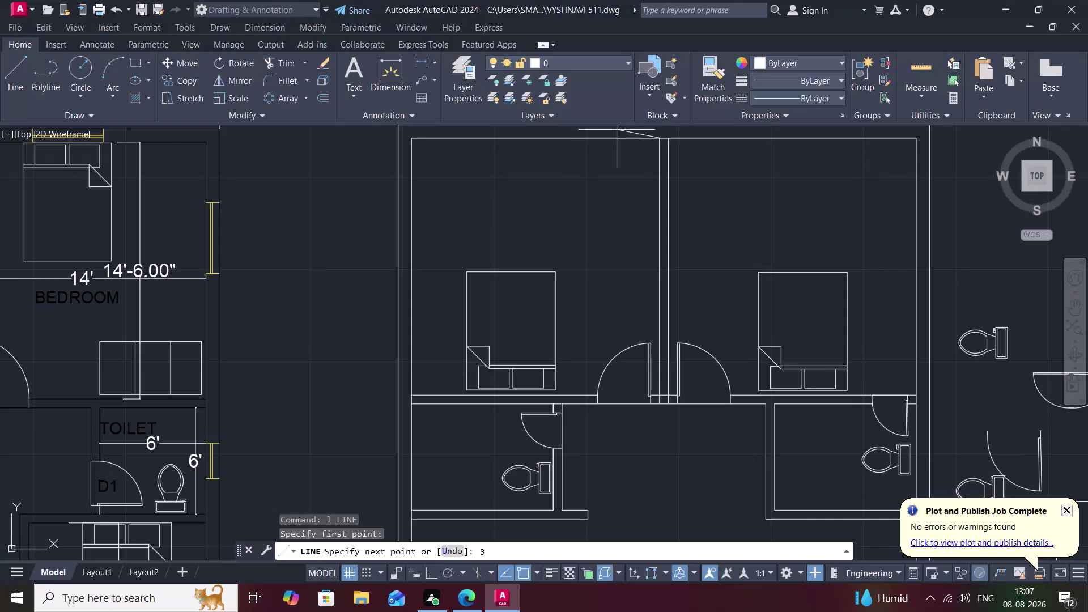
Finish the trial line with a 4-foot second segment.
key(space)
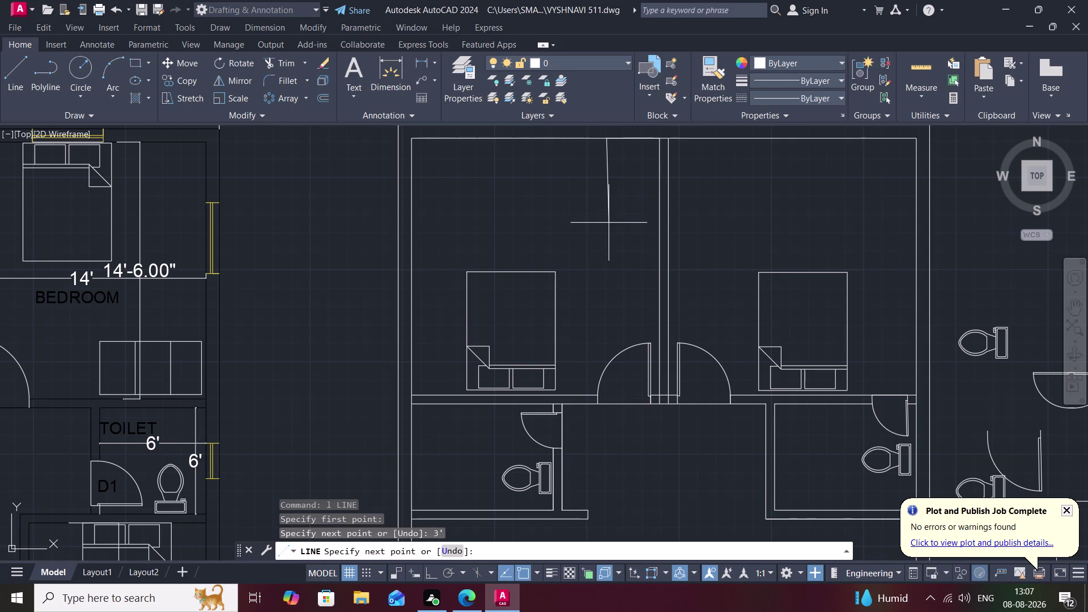
key(4)
text(')
key(space)
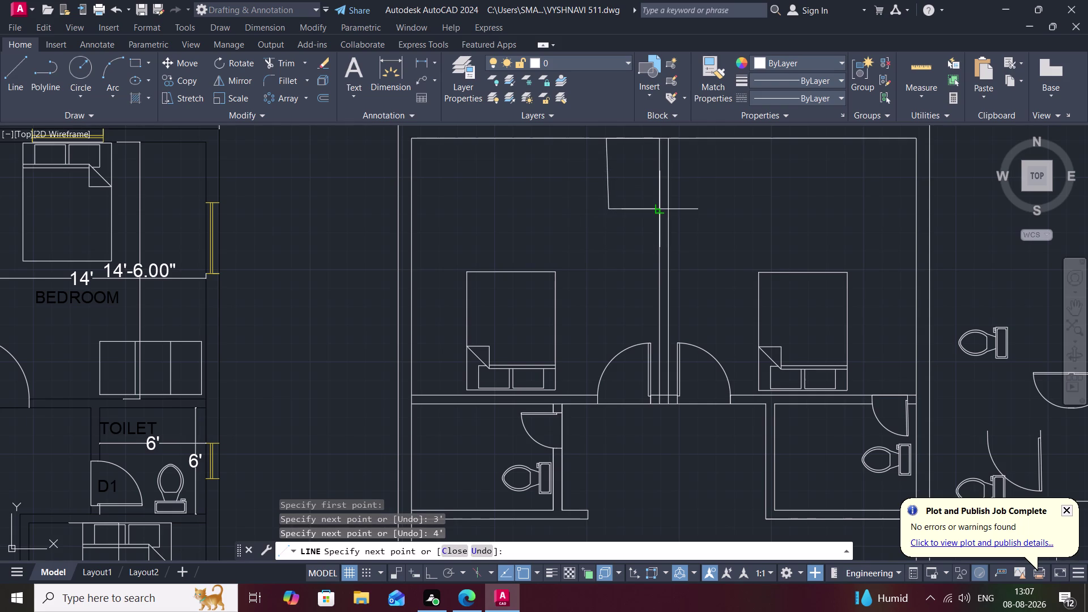
key(Escape)
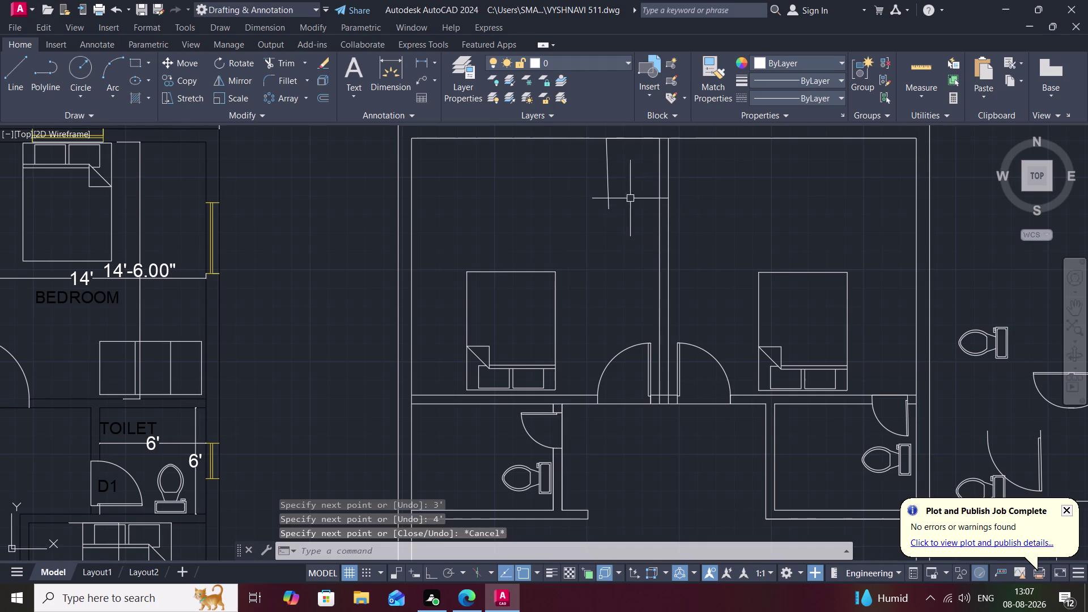
Erase the two trial lines below the top wall.
click(609, 175)
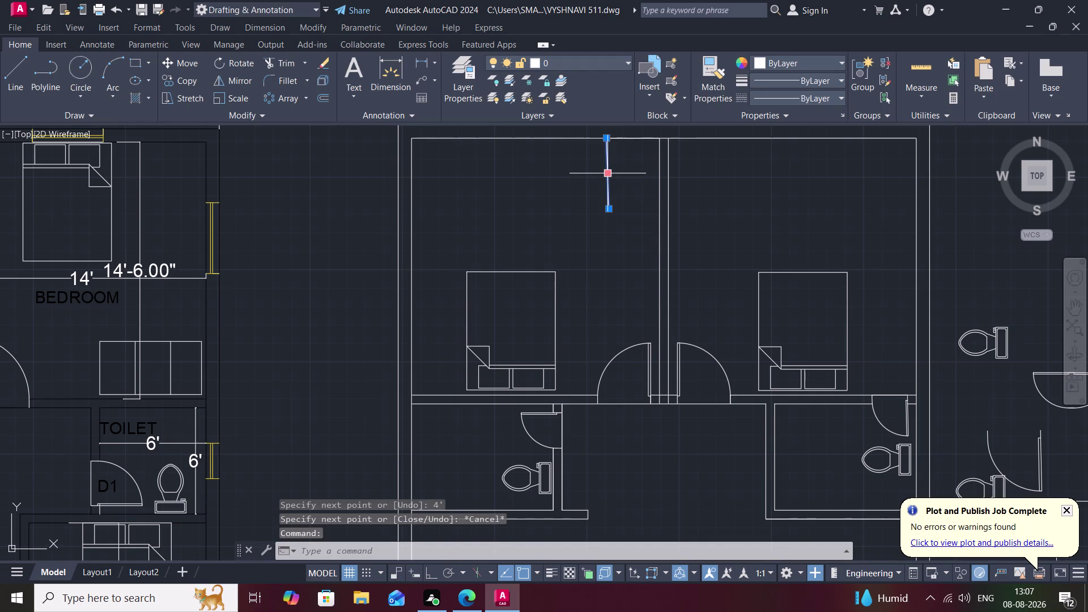
key(Delete)
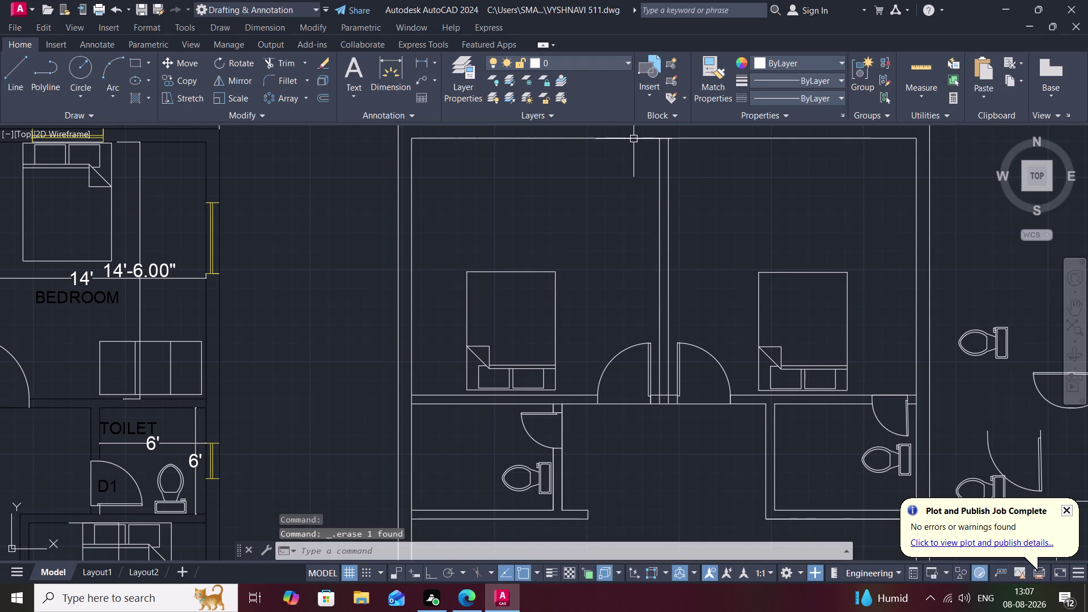
click(636, 138)
key(Delete)
key(0)
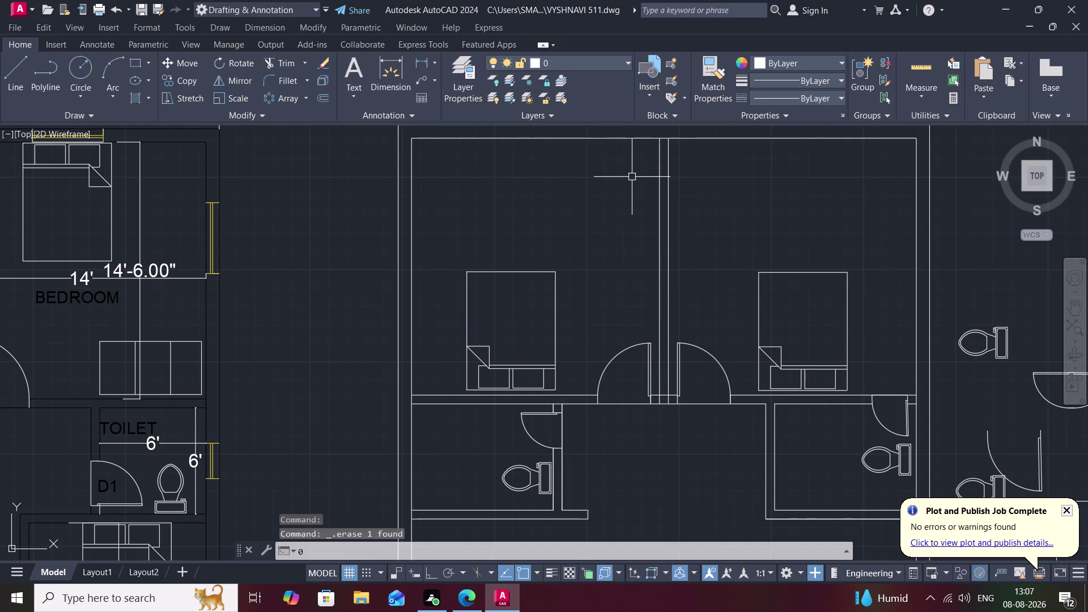
key(Escape)
Offset the central wall 3' to both its left and right sides.
text(o)
key(space)
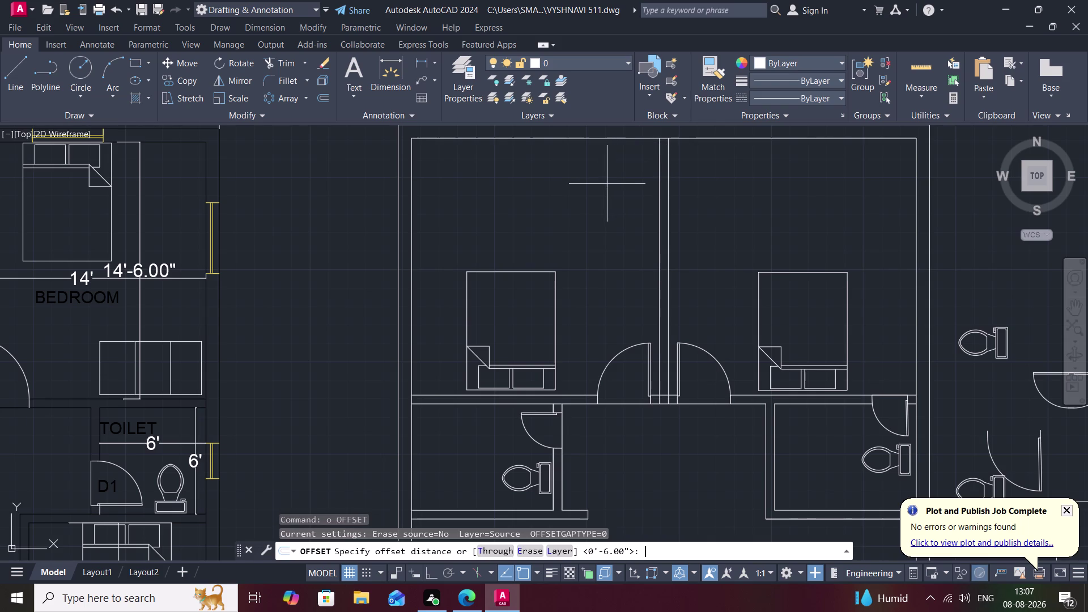
text(3')
key(space)
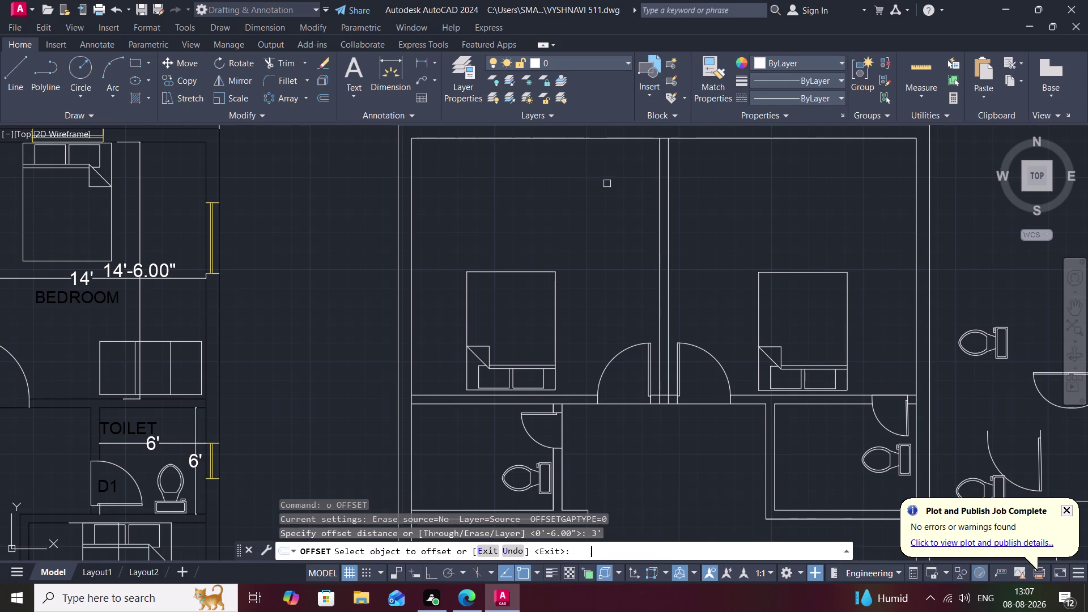
click(657, 153)
click(632, 153)
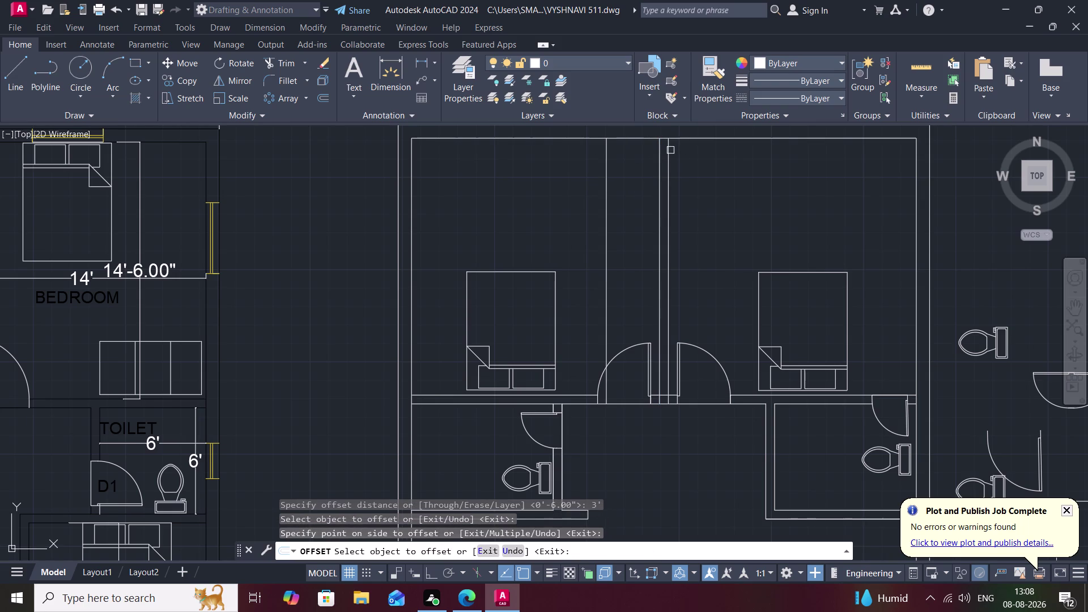
click(670, 150)
click(687, 158)
key(Escape)
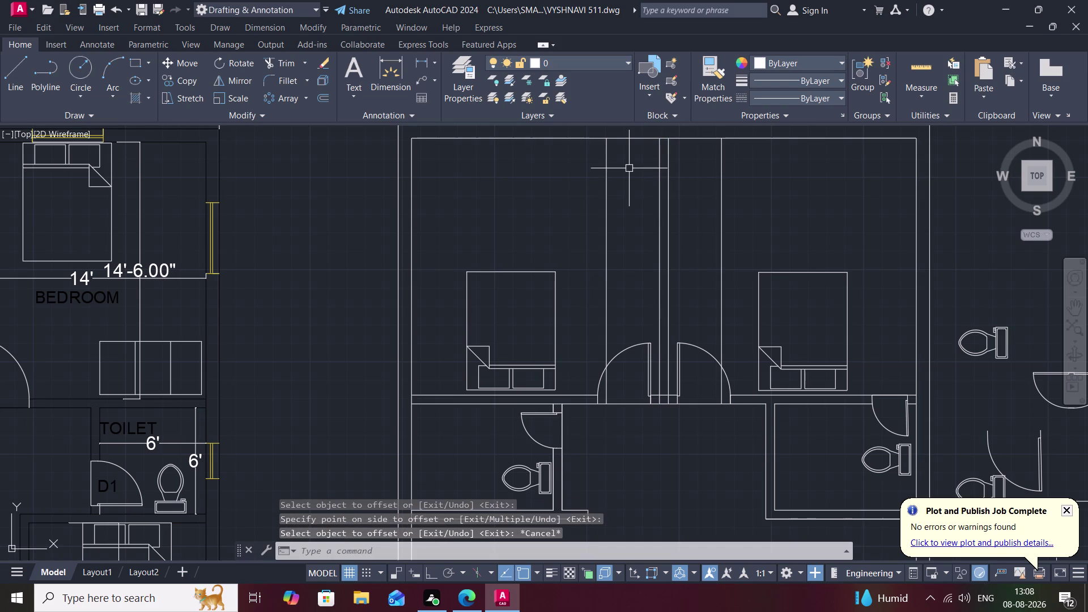
Offset the top wall 3' downward, then delete that full-width line.
key(space)
key(space)
click(638, 139)
click(639, 158)
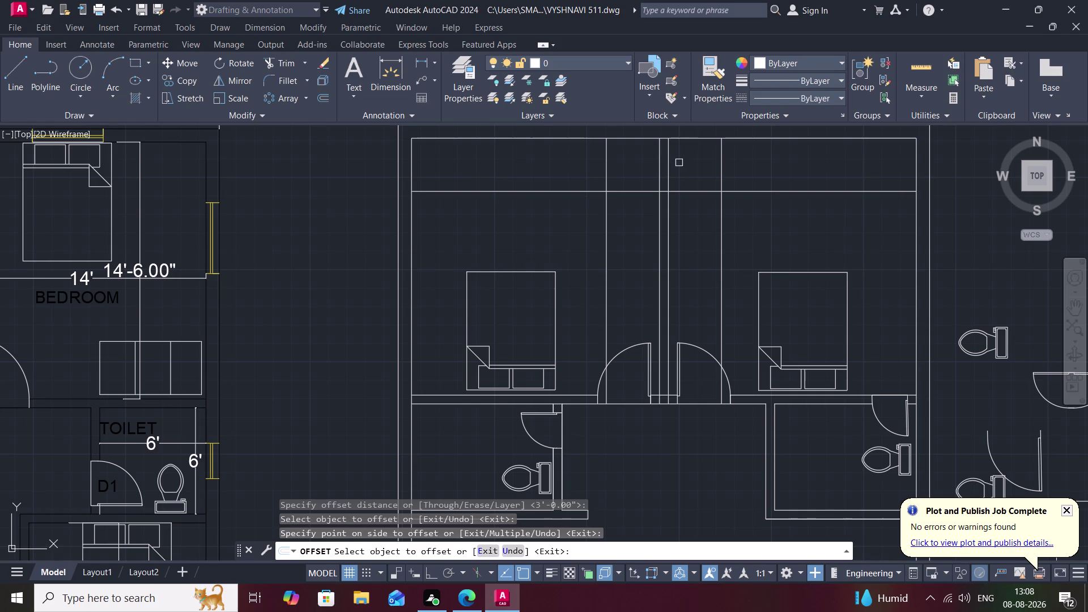
key(Escape)
click(637, 192)
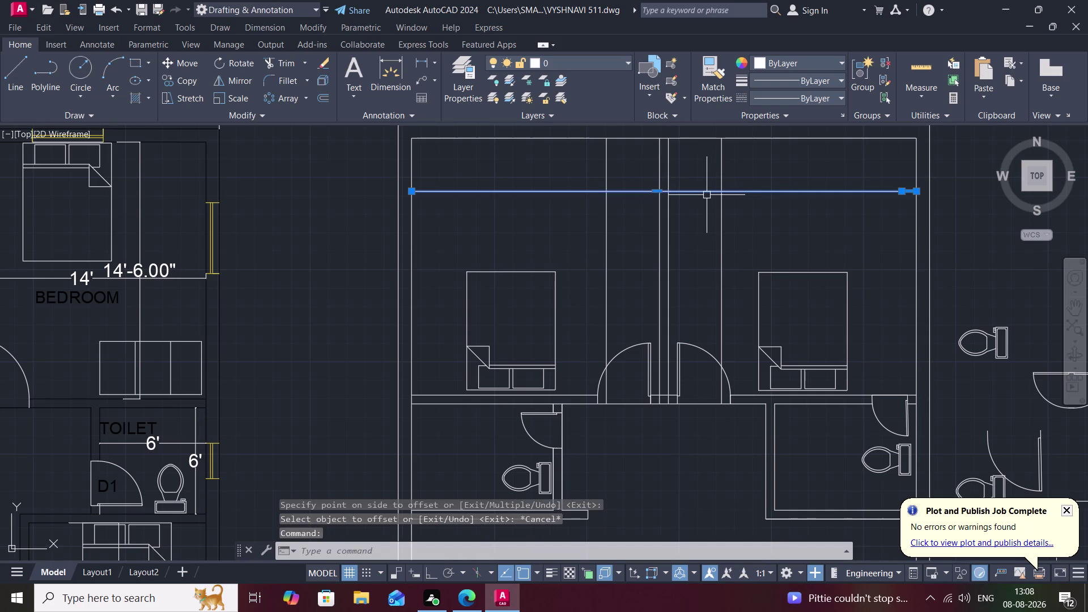
key(Delete)
Draw a cross line joining the left and right staircase offset lines.
key(t)
text(re)
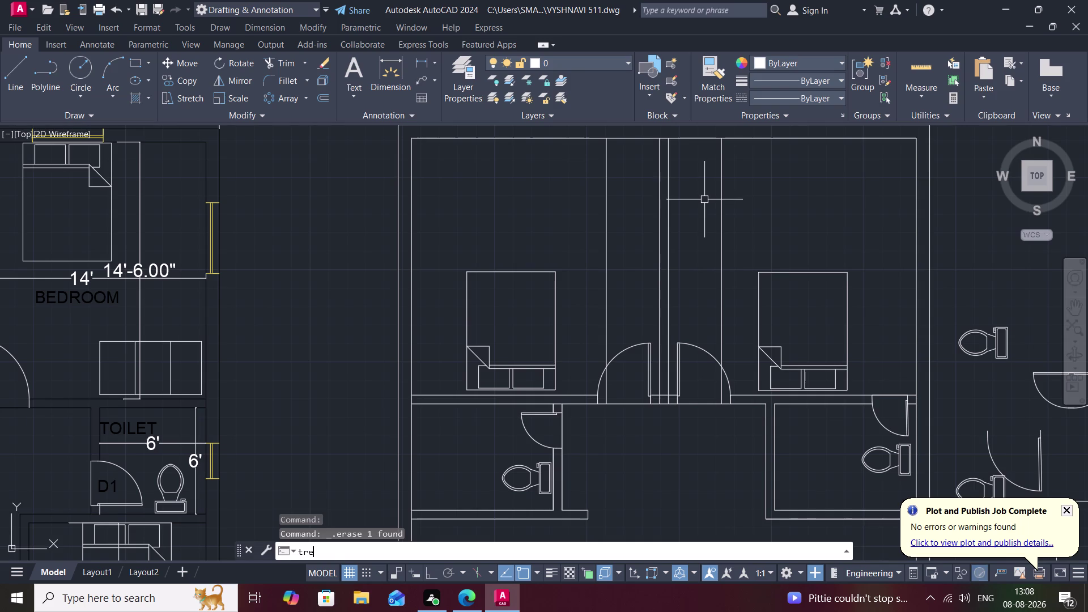
key(space)
key(Escape)
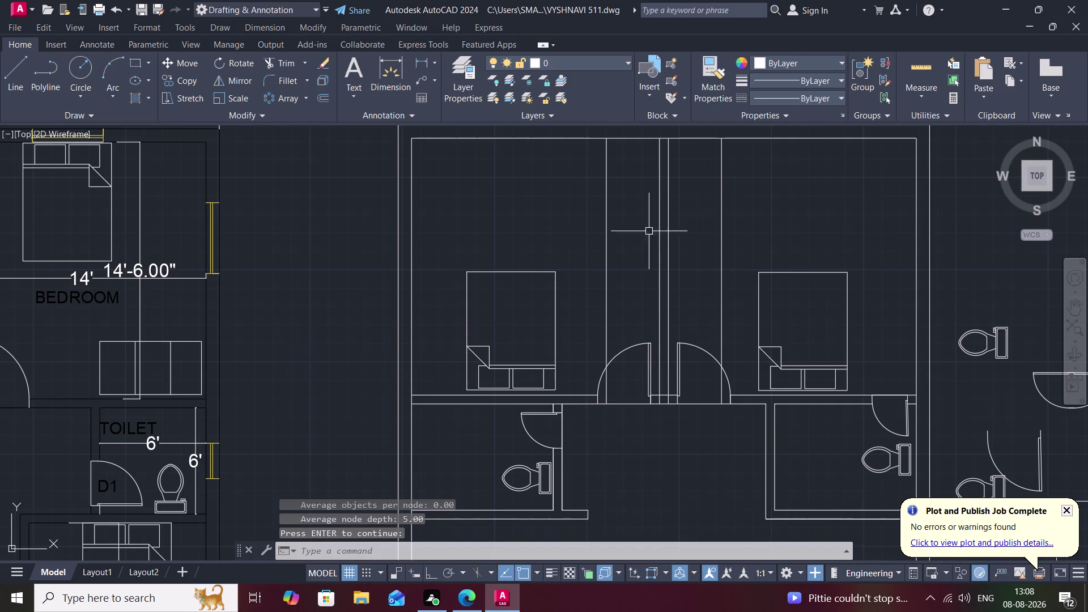
key(l)
key(space)
click(607, 217)
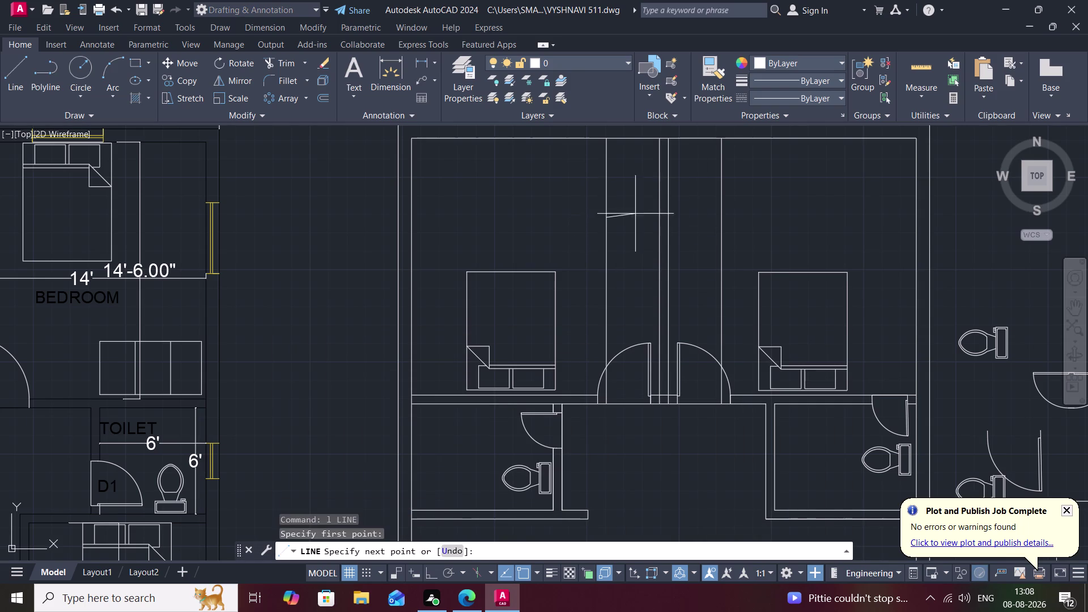
click(723, 219)
key(Escape)
text(t)
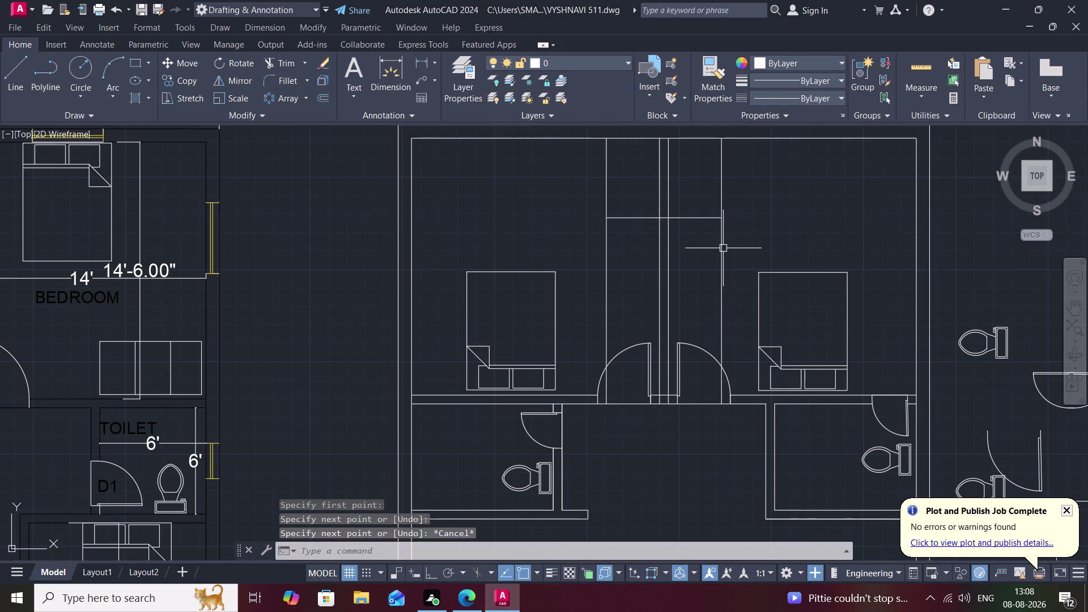
Trim the offset line ends below the staircase.
text(r)
key(space)
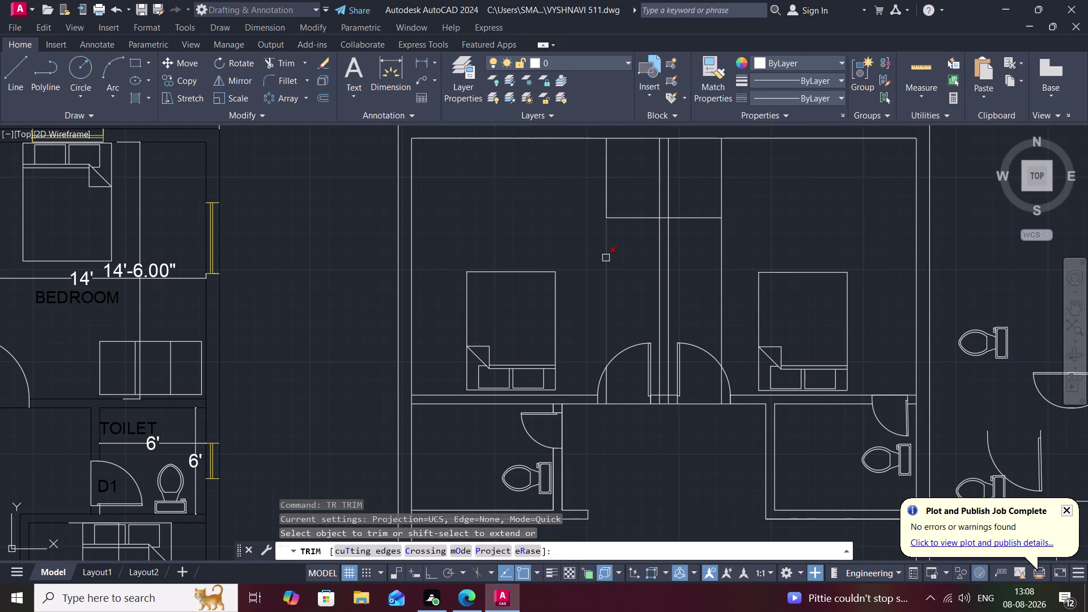
click(606, 258)
click(722, 259)
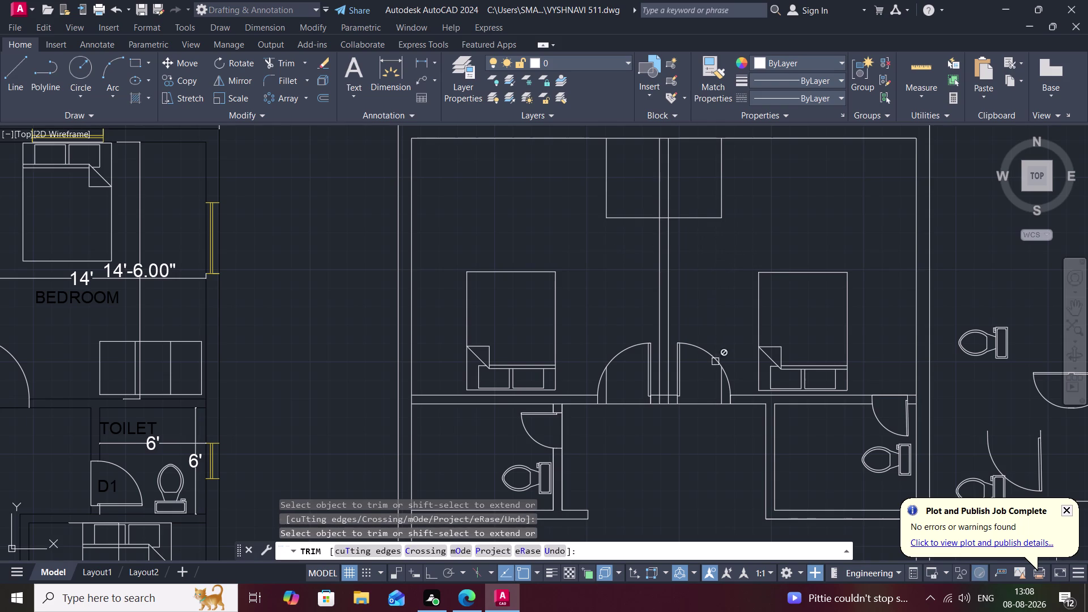
click(719, 383)
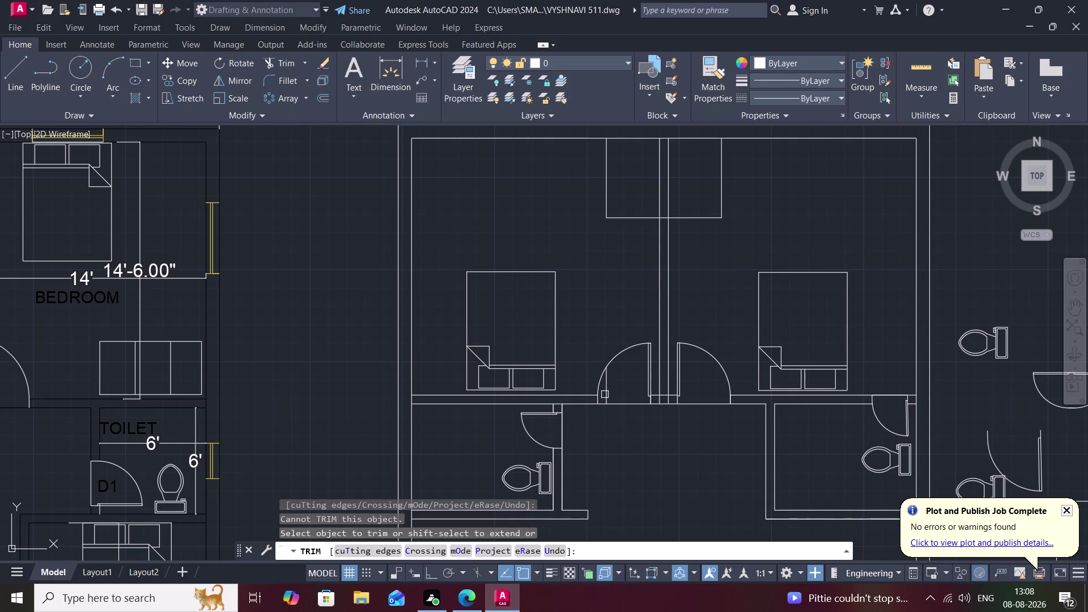
click(605, 395)
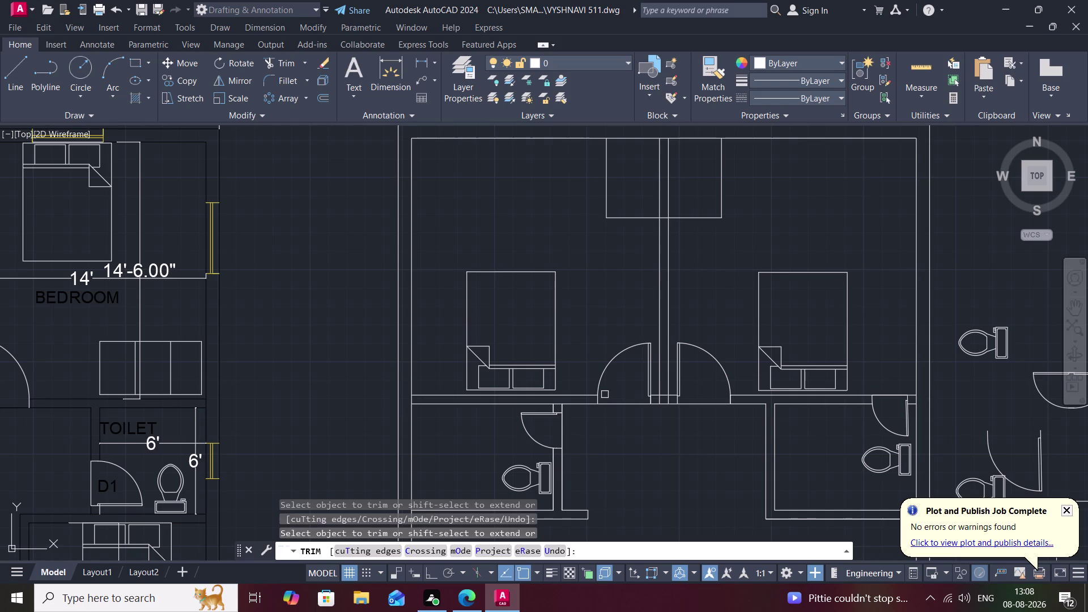
key(Escape)
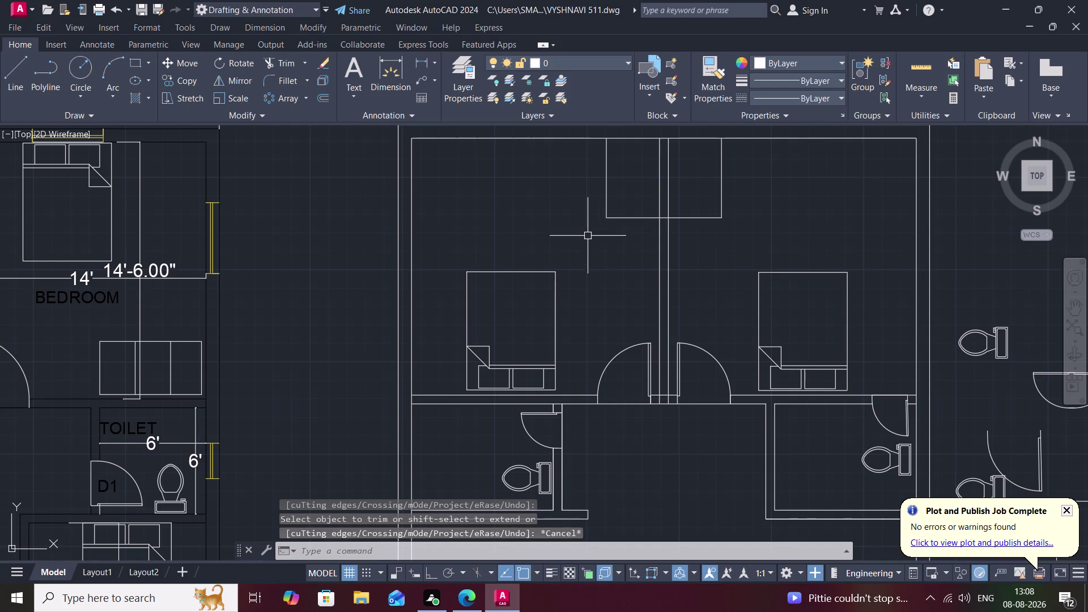
Begin a dimension from the staircase's top-left corner, then abandon it.
click(425, 57)
click(607, 140)
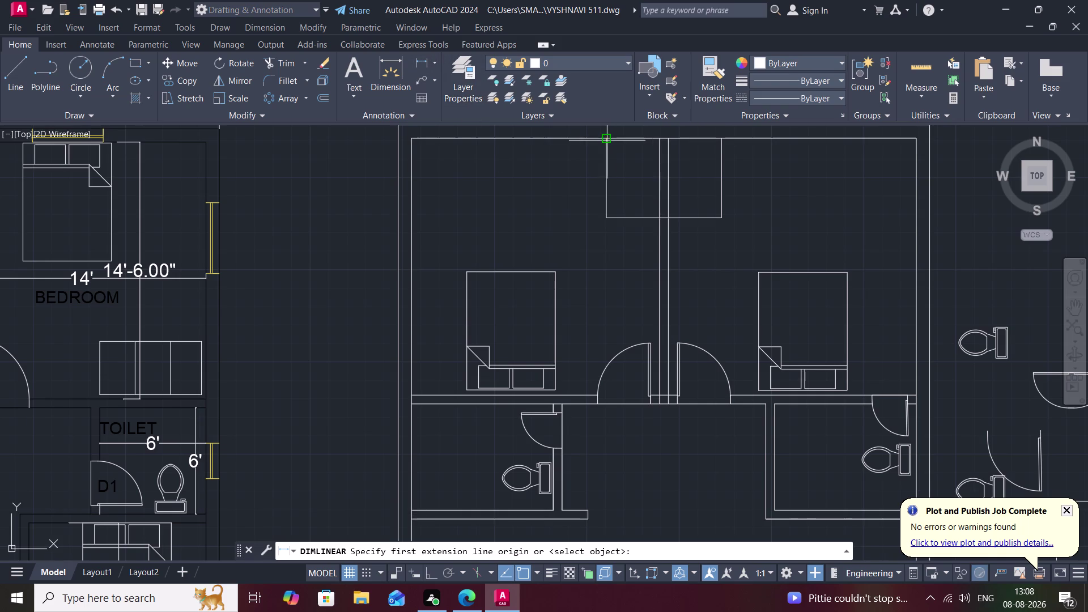
click(606, 214)
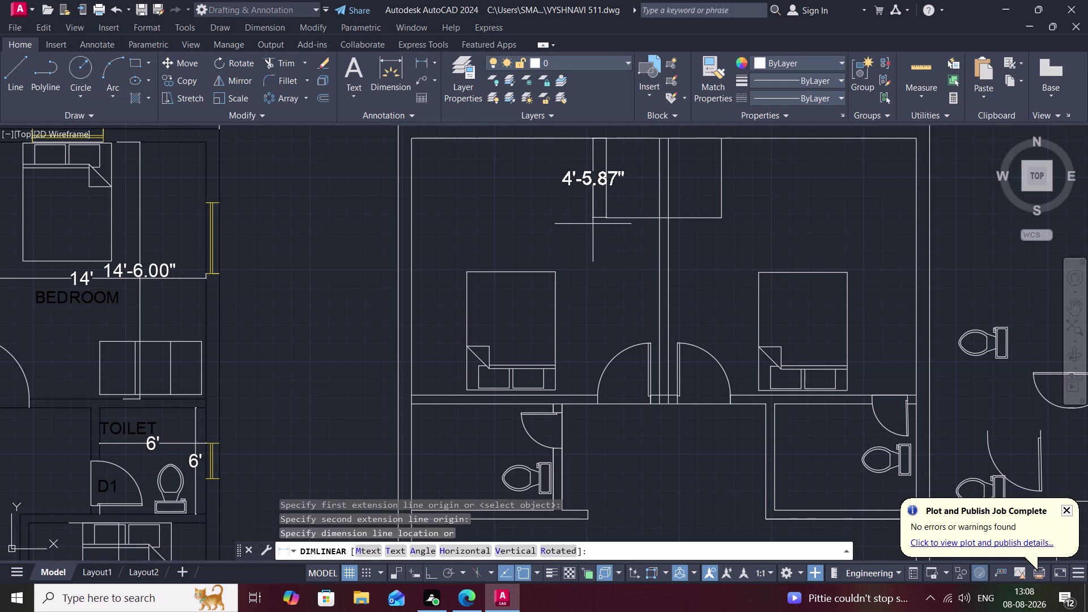
key(Escape)
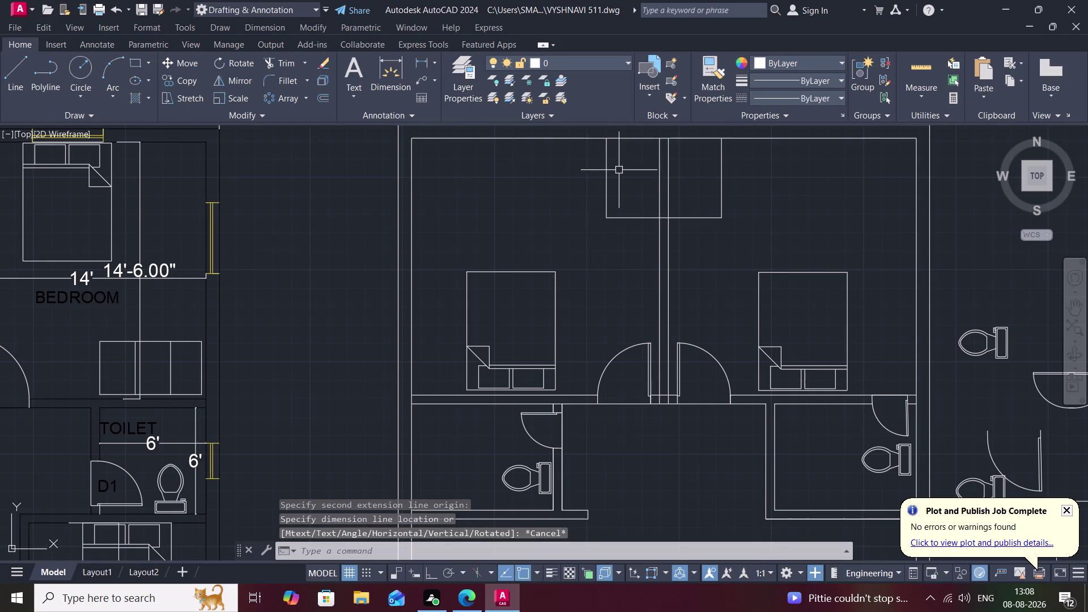
Draw two horizontal tread lines across the staircase outline.
text(l)
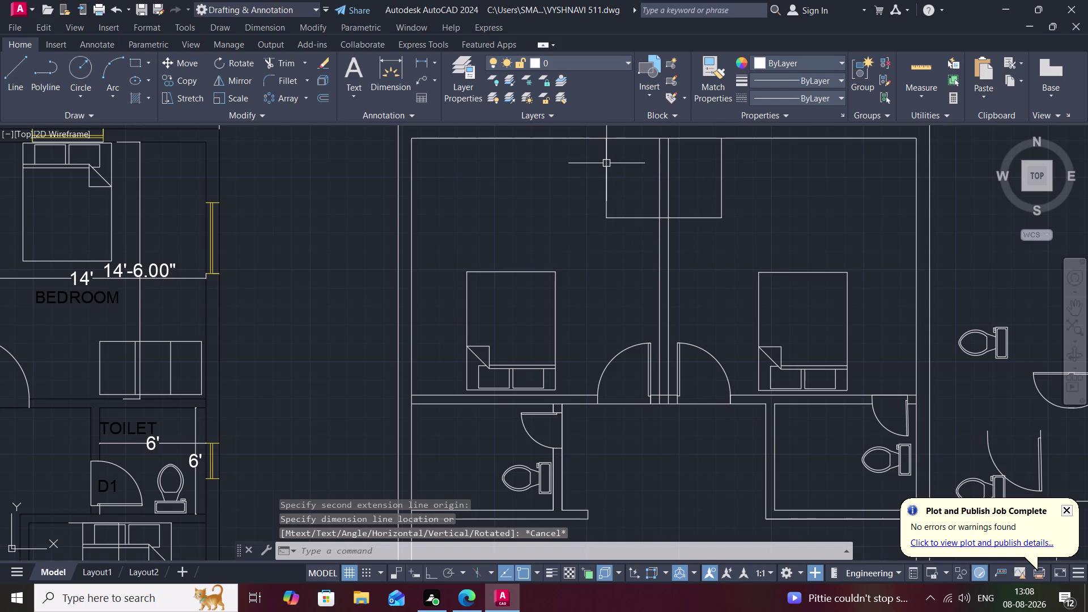
key(space)
click(605, 167)
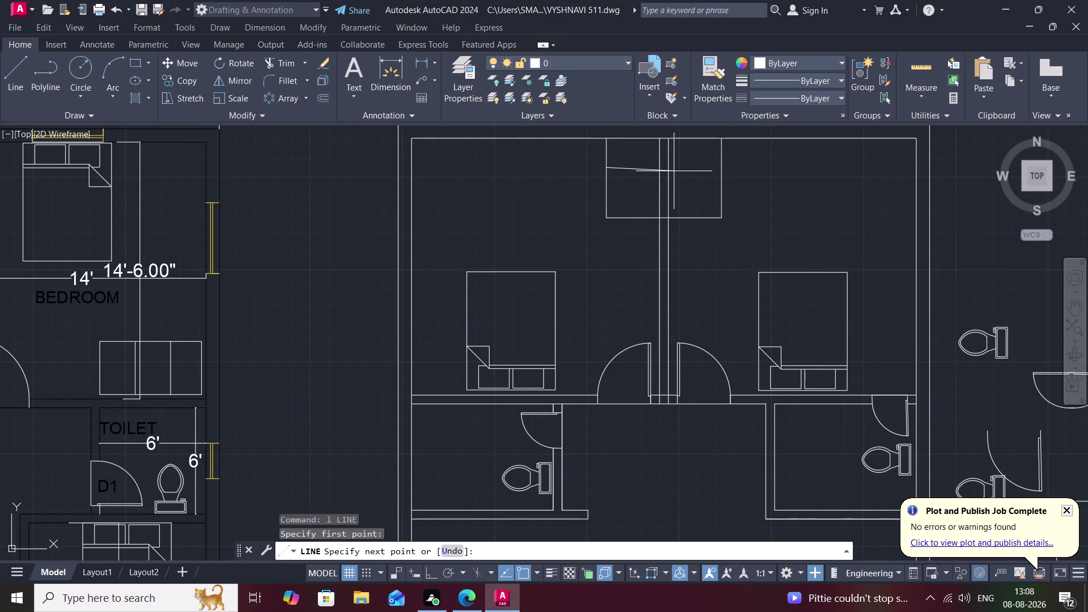
click(720, 166)
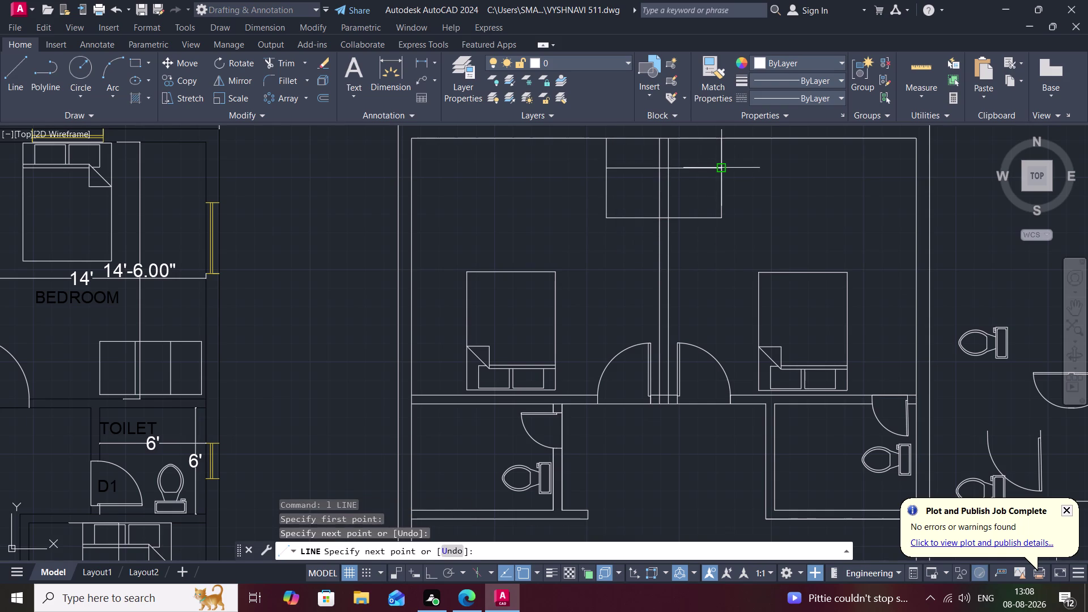
key(space)
key(space)
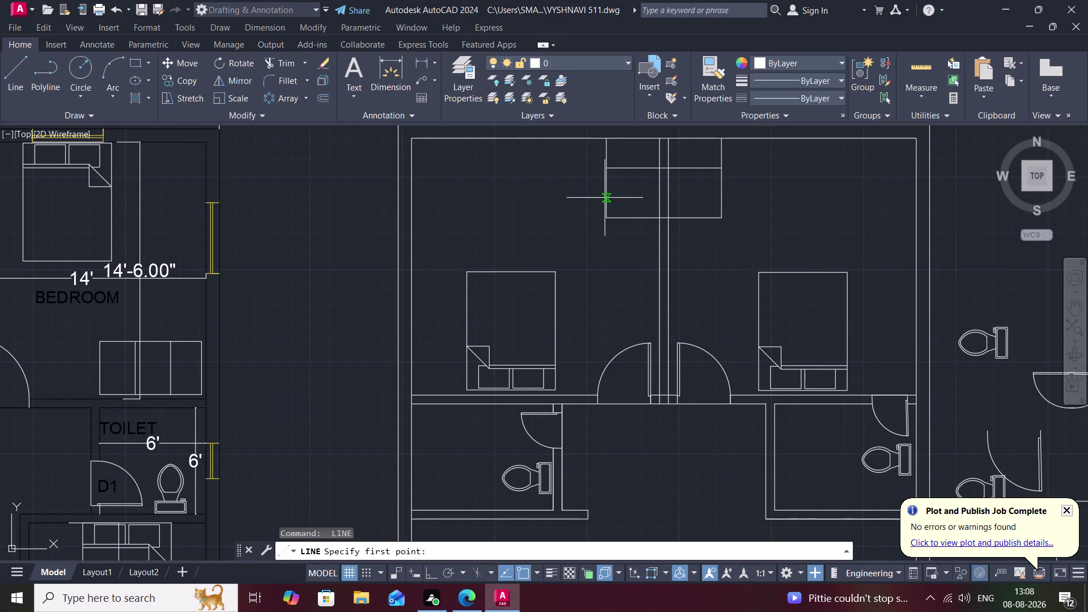
click(606, 196)
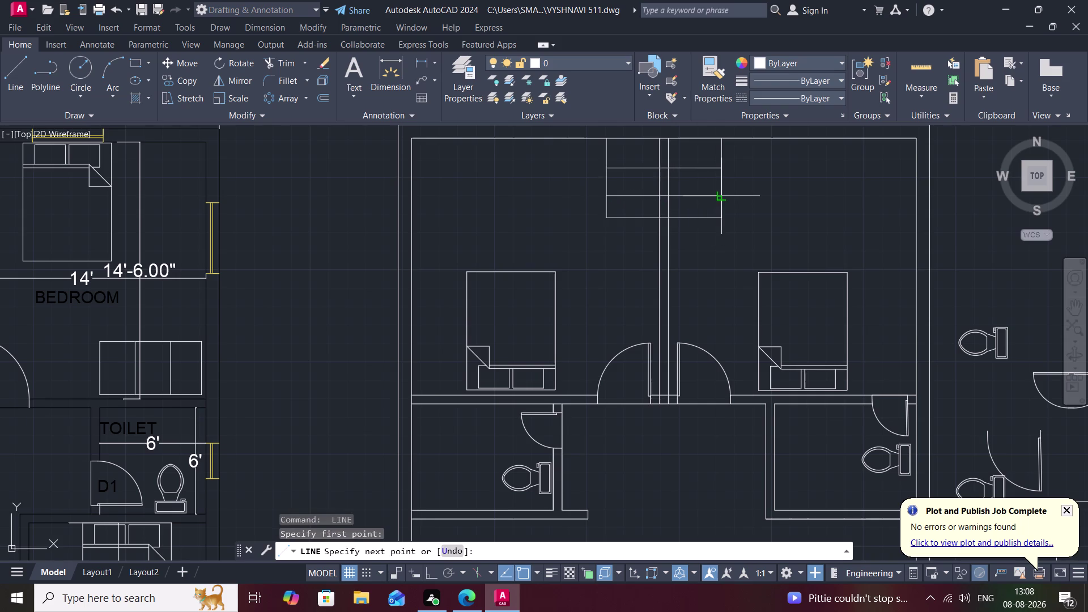
click(722, 197)
key(space)
text(t)
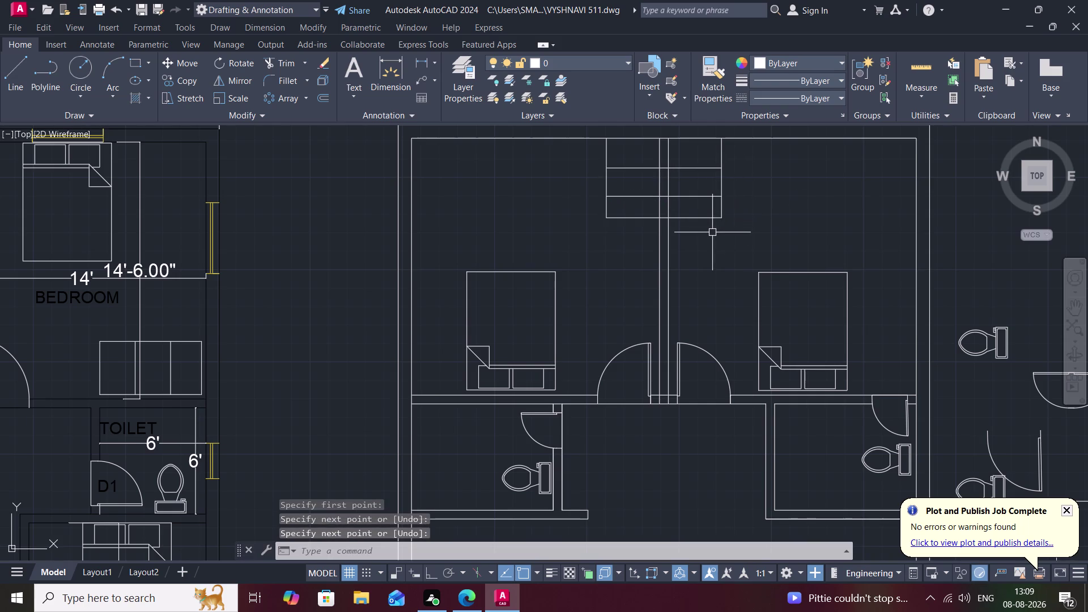
text(r)
key(space)
Fence-trim the partition lines between the wardrobes, clearing the staircase's central gap.
scroll(up, 3)
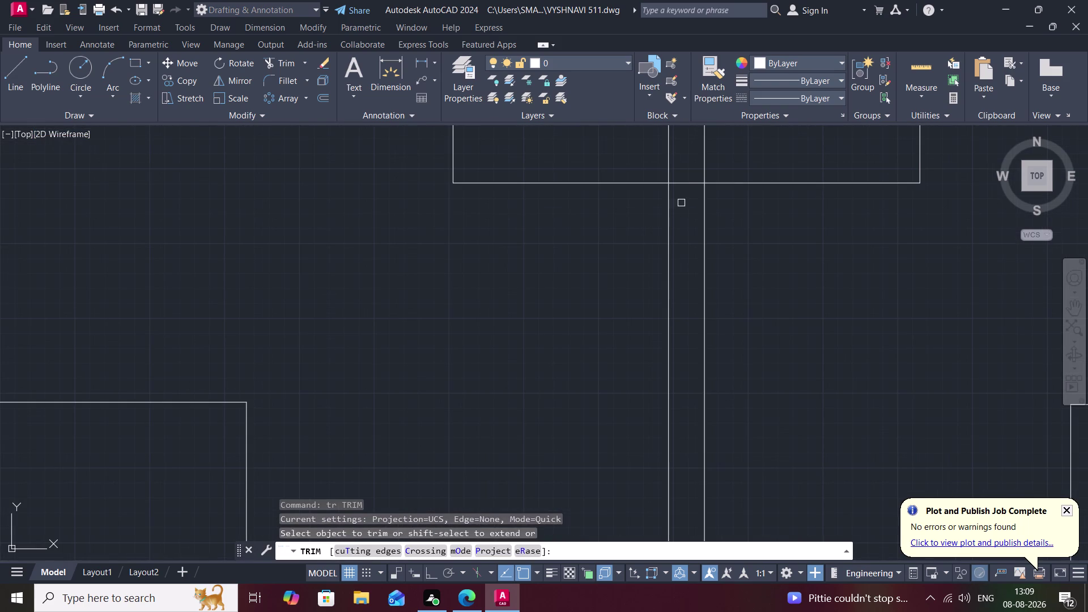
click(687, 184)
scroll(down, 3)
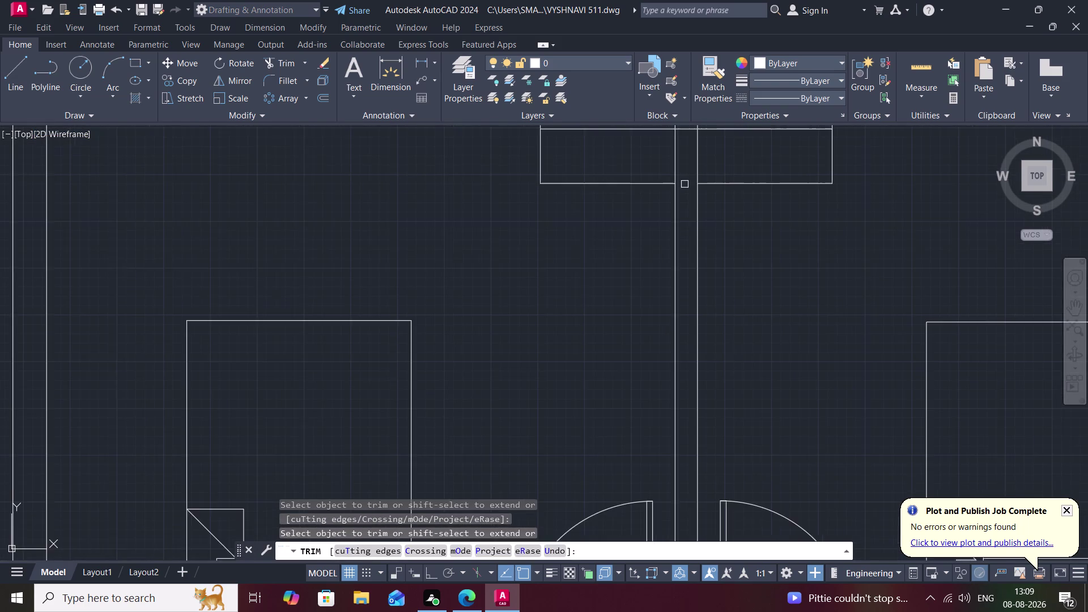
middle_drag(686, 185, 670, 269)
drag(670, 260, 673, 220)
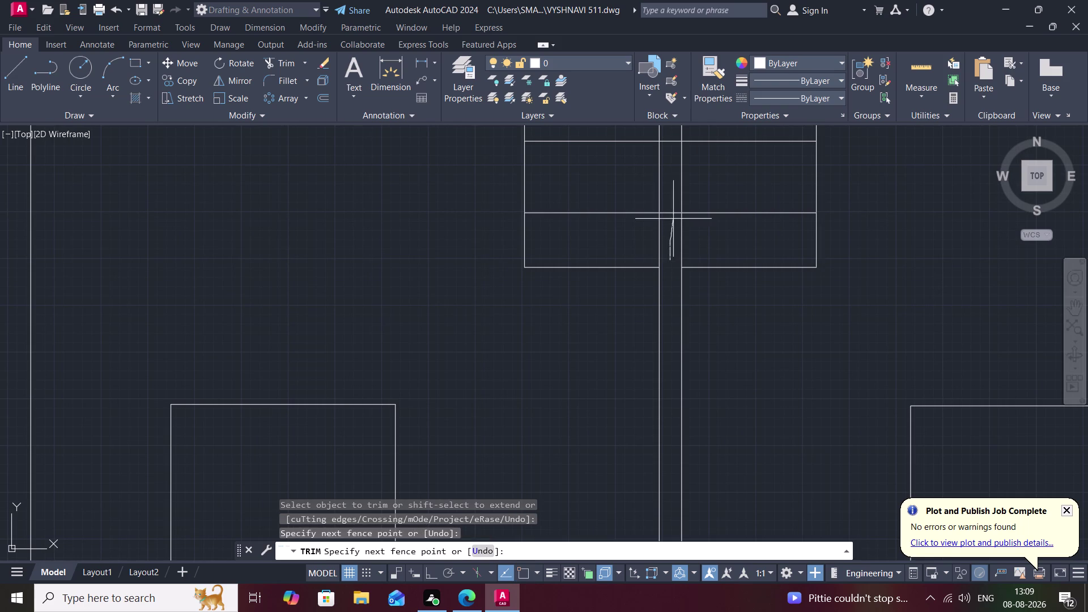
drag(672, 220, 677, 136)
scroll(down, 3)
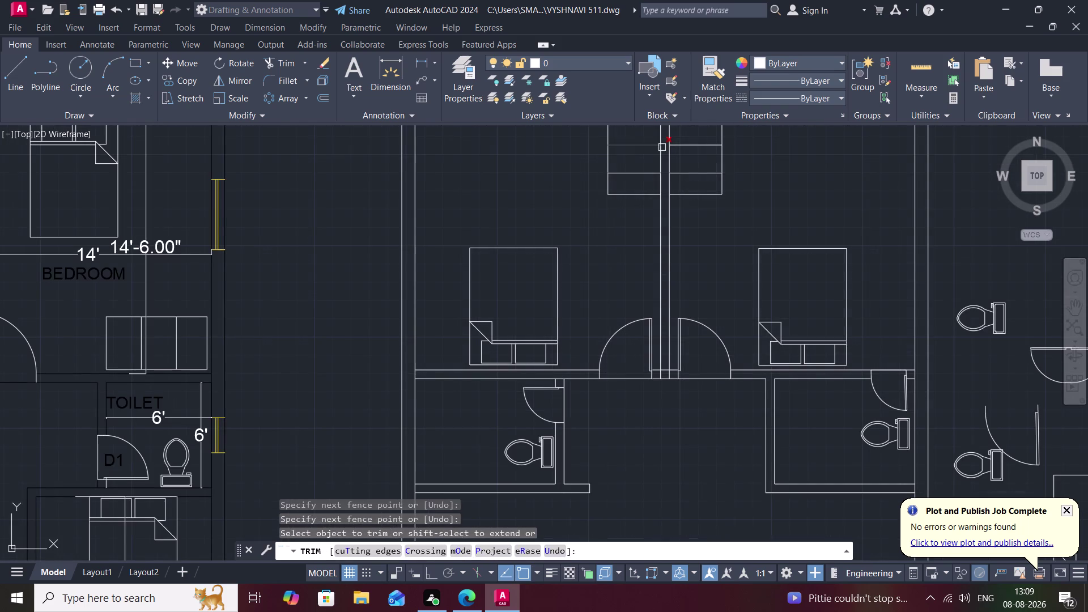
middle_drag(640, 159, 629, 222)
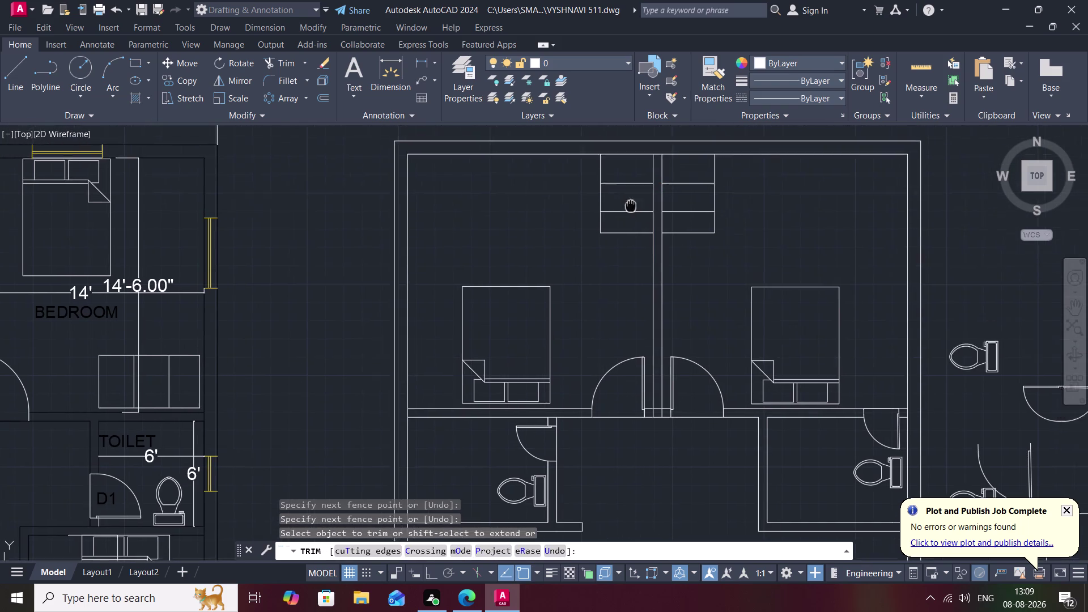
middle_drag(628, 222, 619, 273)
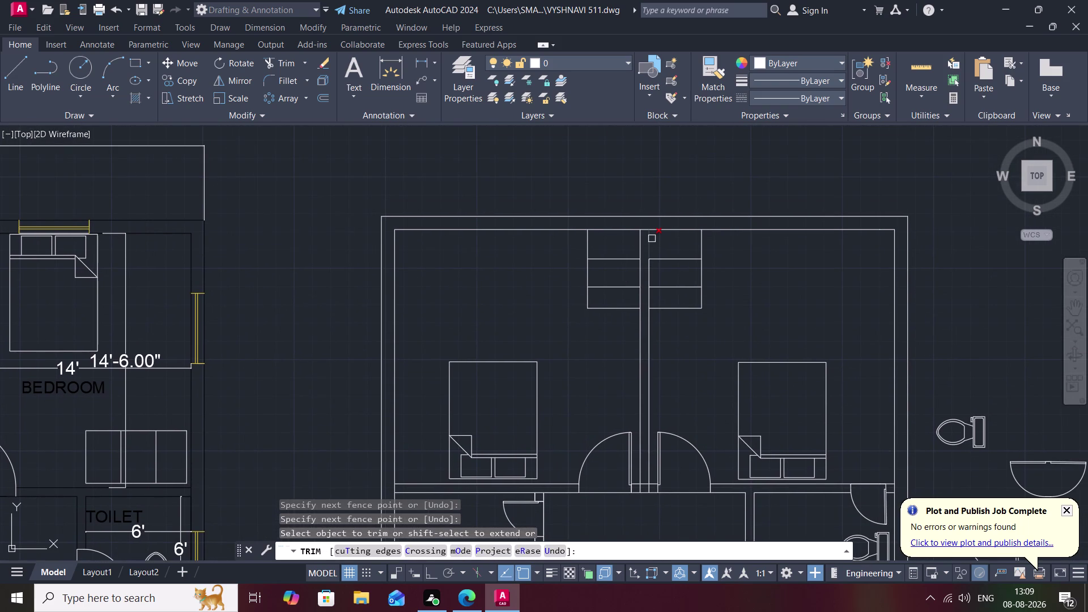
scroll(up, 3)
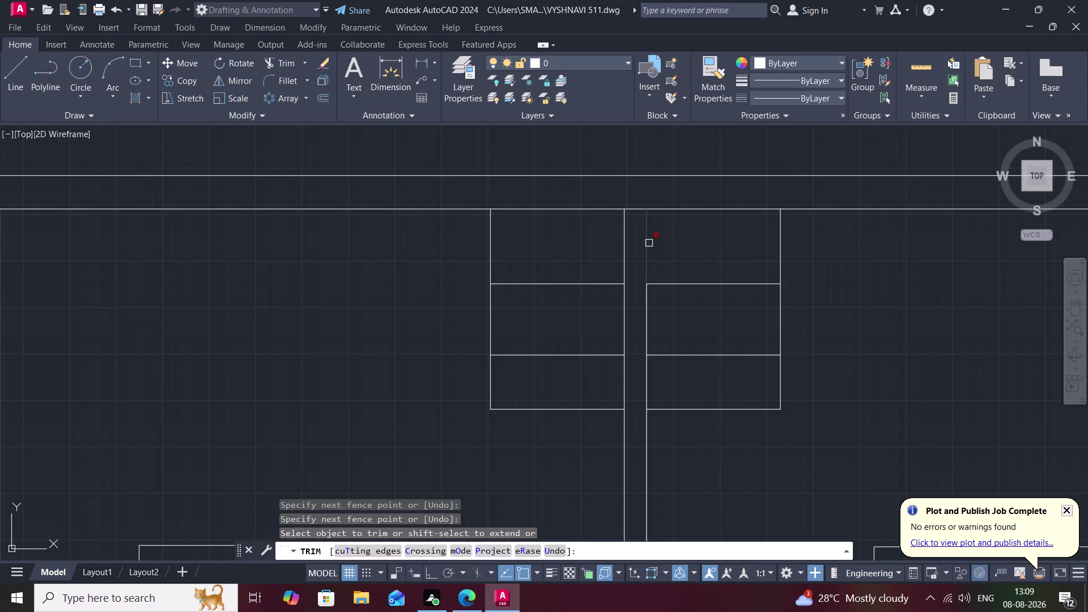
click(636, 208)
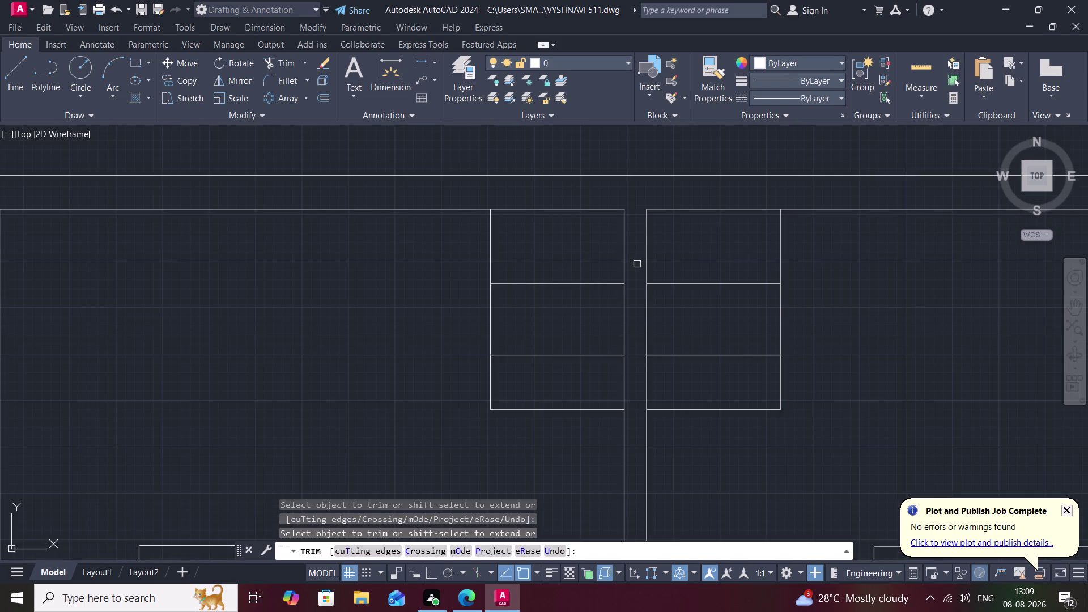
key(Escape)
scroll(down, 3)
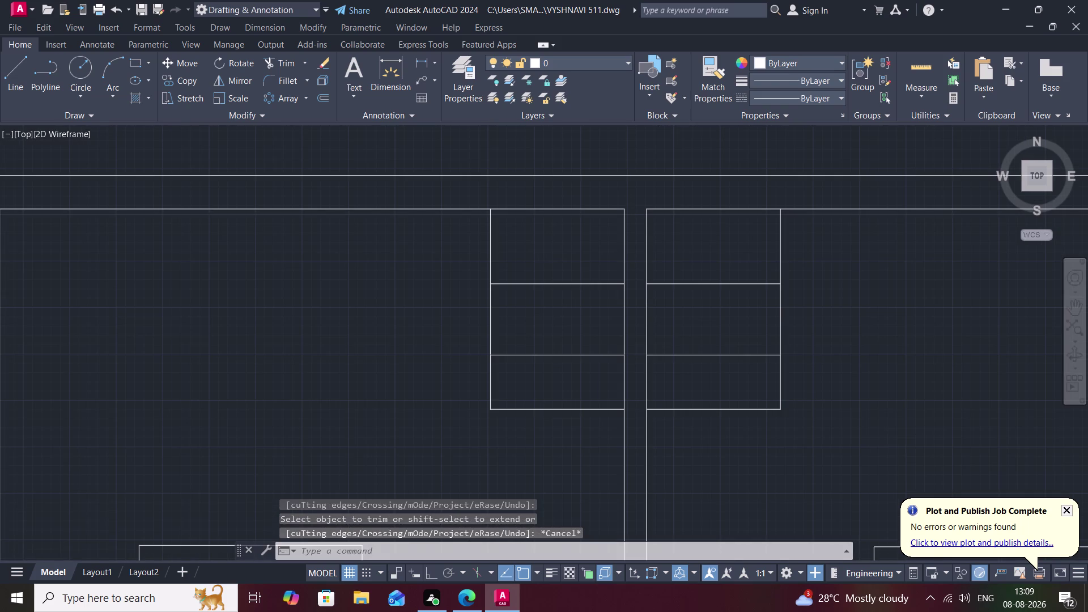
scroll(down, 3)
Offset the left outer wall 3' inward beside the lower rooms.
middle_drag(868, 435, 839, 346)
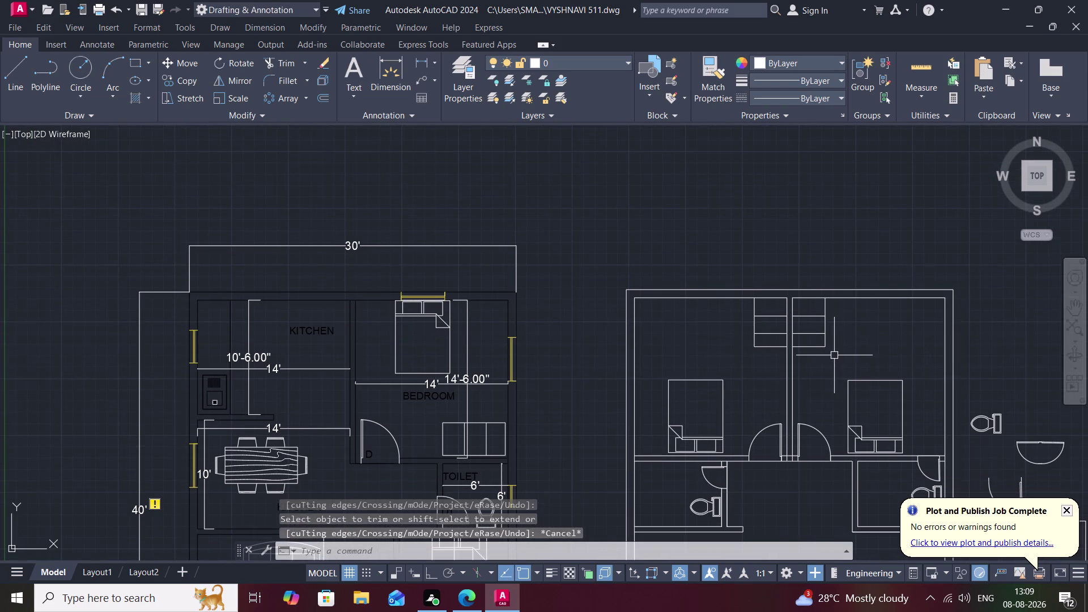
middle_drag(834, 355, 818, 300)
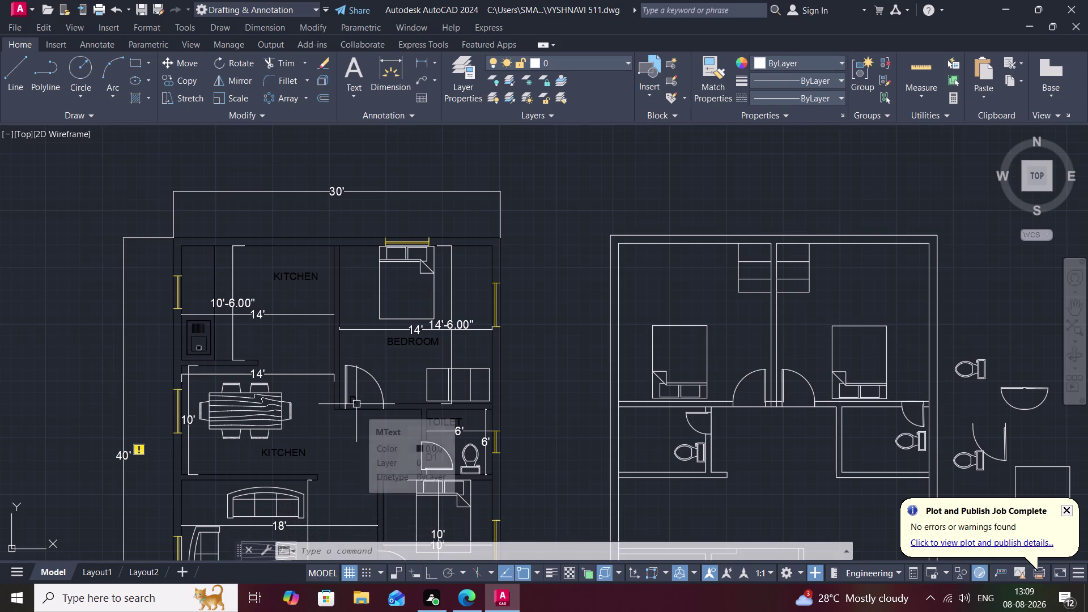
middle_drag(728, 444, 686, 376)
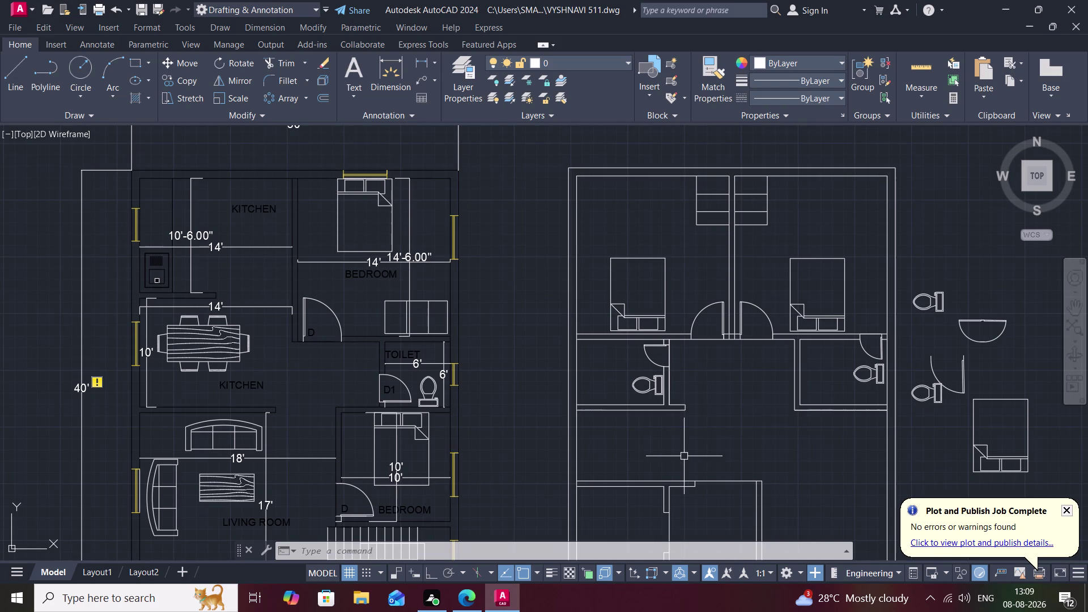
middle_drag(684, 457, 660, 393)
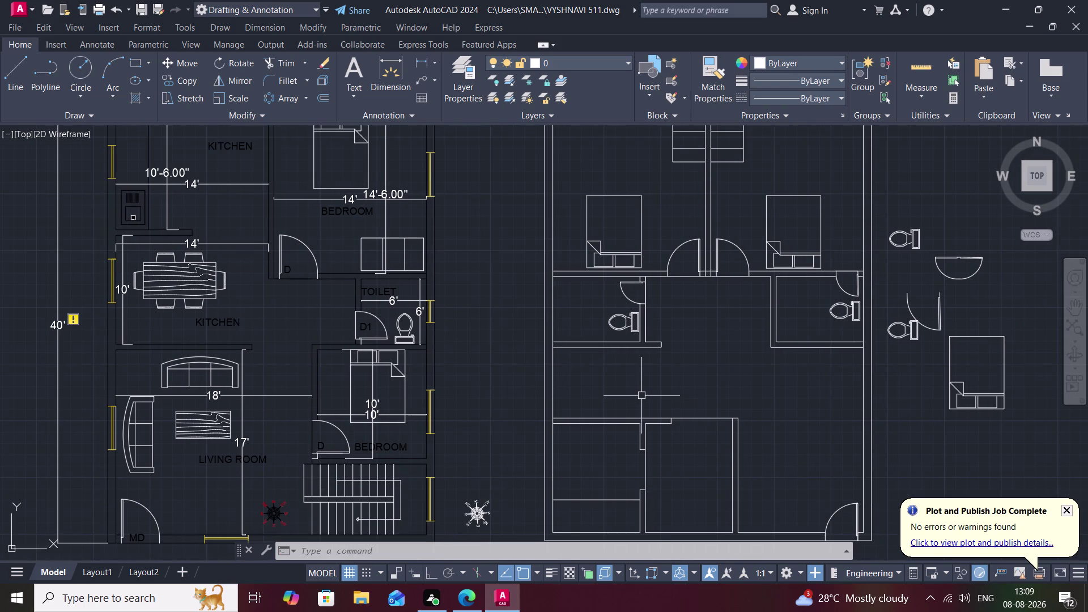
scroll(up, 3)
key(o)
key(space)
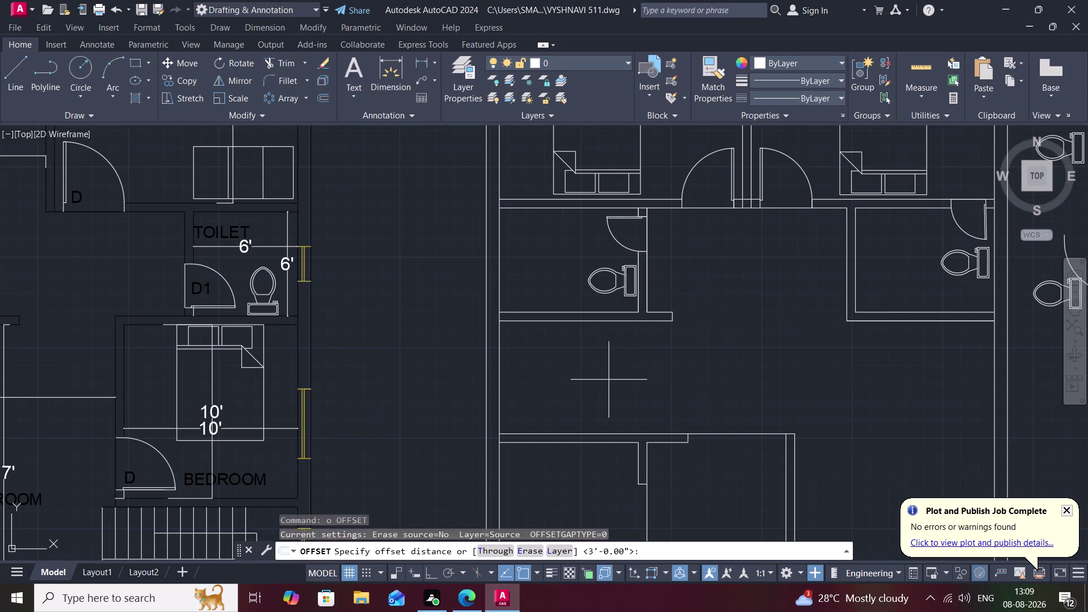
key(space)
click(500, 383)
click(520, 384)
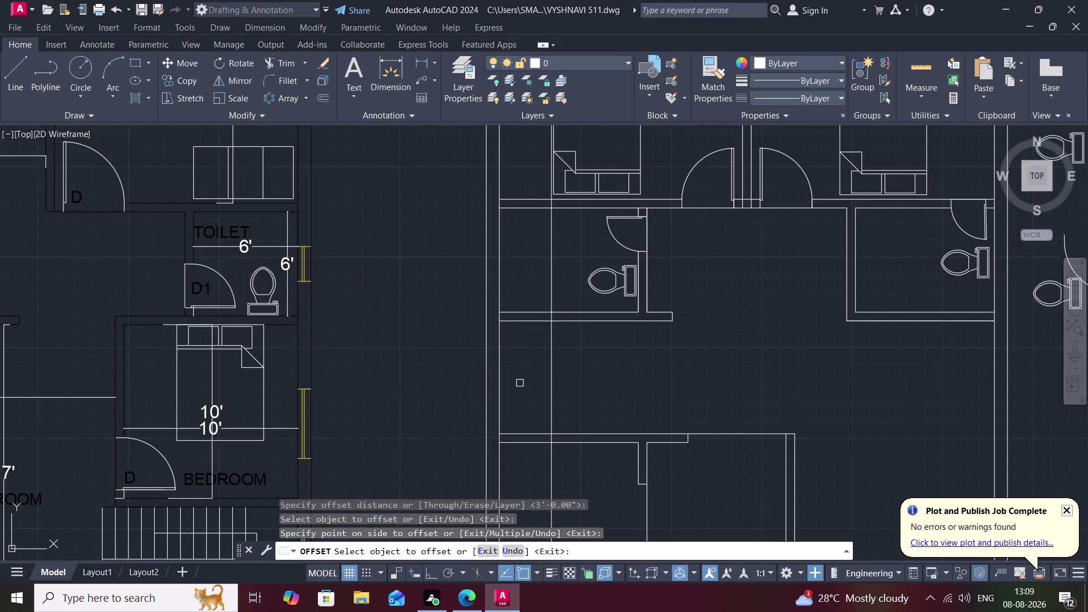
text(tr)
key(space)
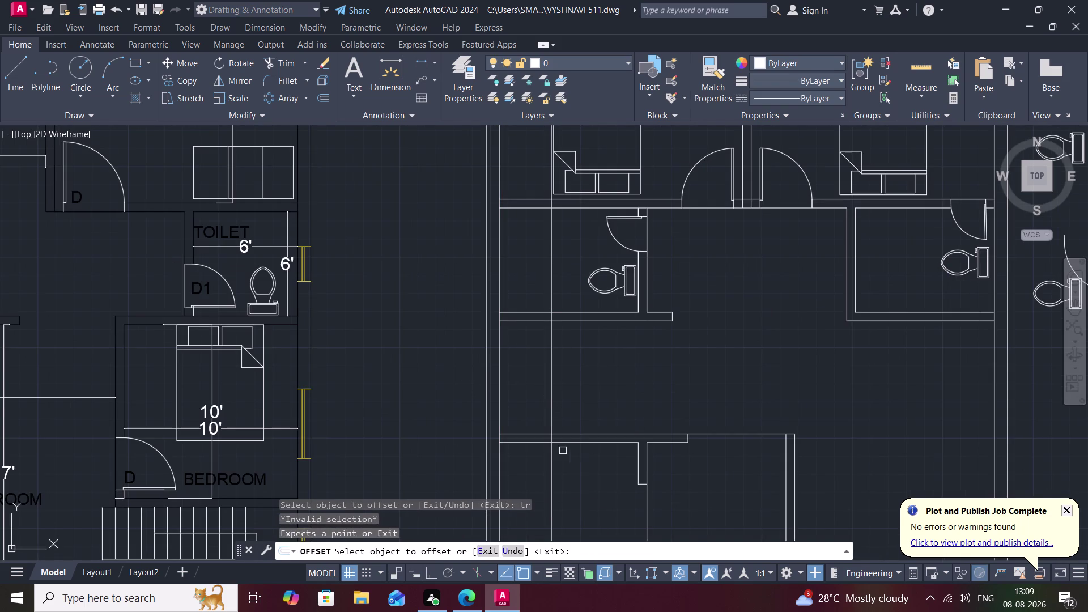
scroll(up, 3)
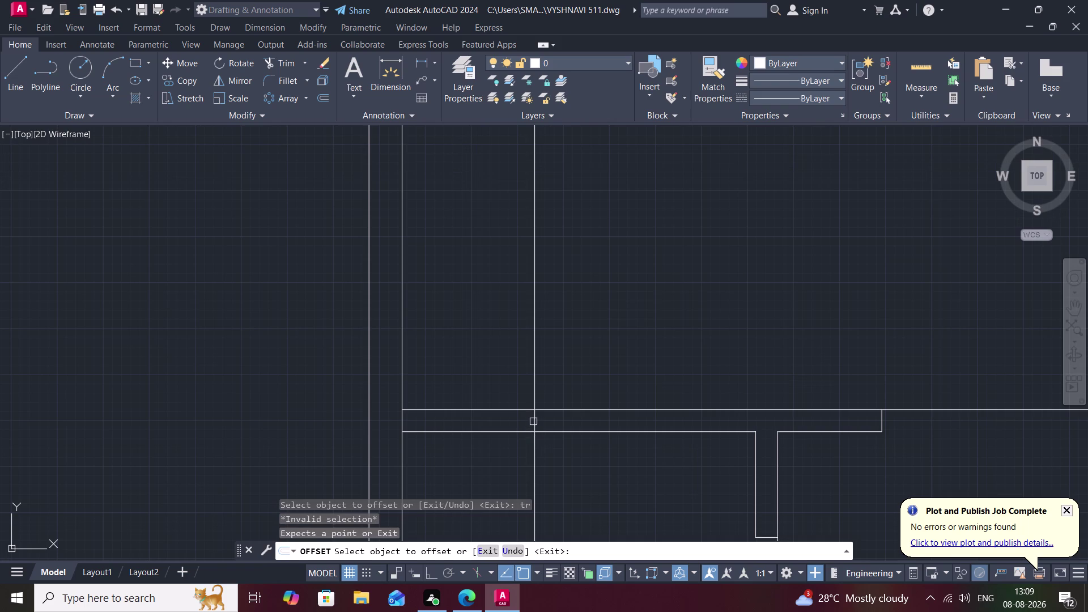
Trim the line overhangs at the wall junction and lower room wall.
key(Escape)
text(tr)
key(space)
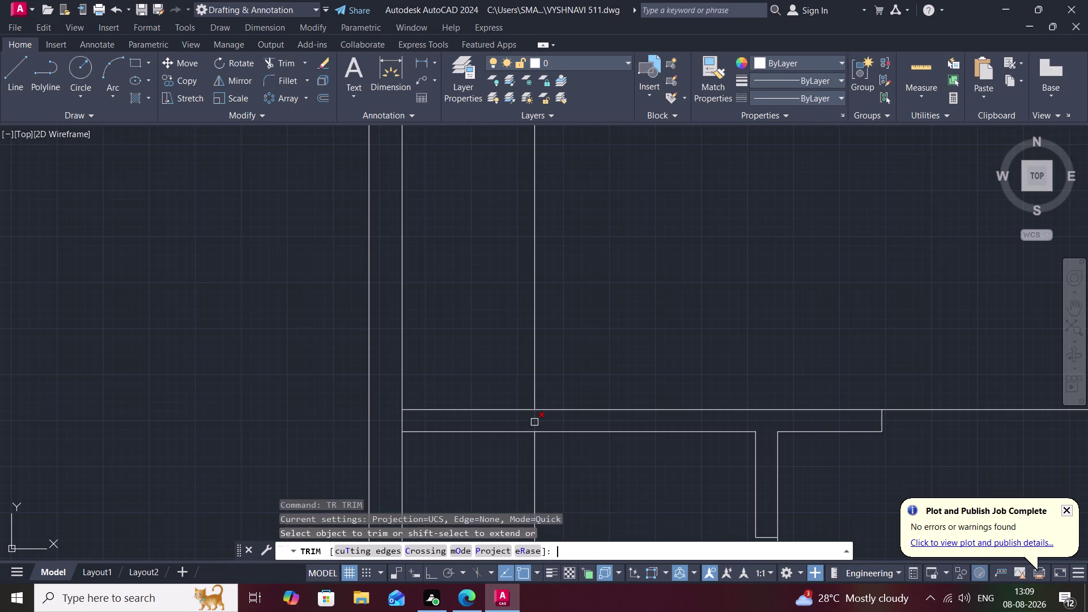
click(535, 423)
click(535, 452)
scroll(down, 3)
middle_drag(535, 452, 547, 422)
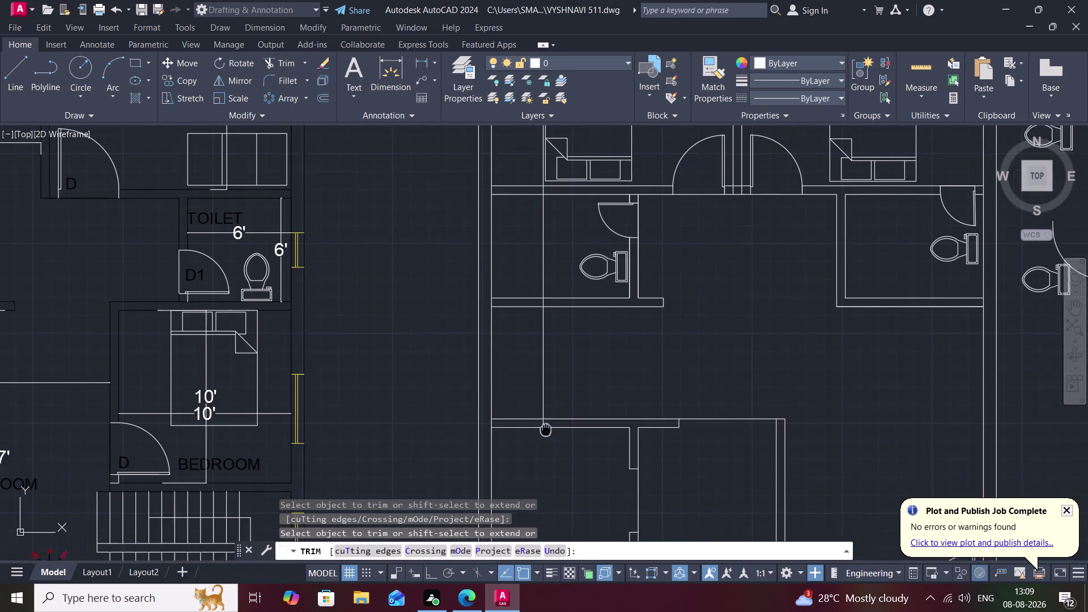
middle_drag(547, 421, 556, 381)
scroll(down, 3)
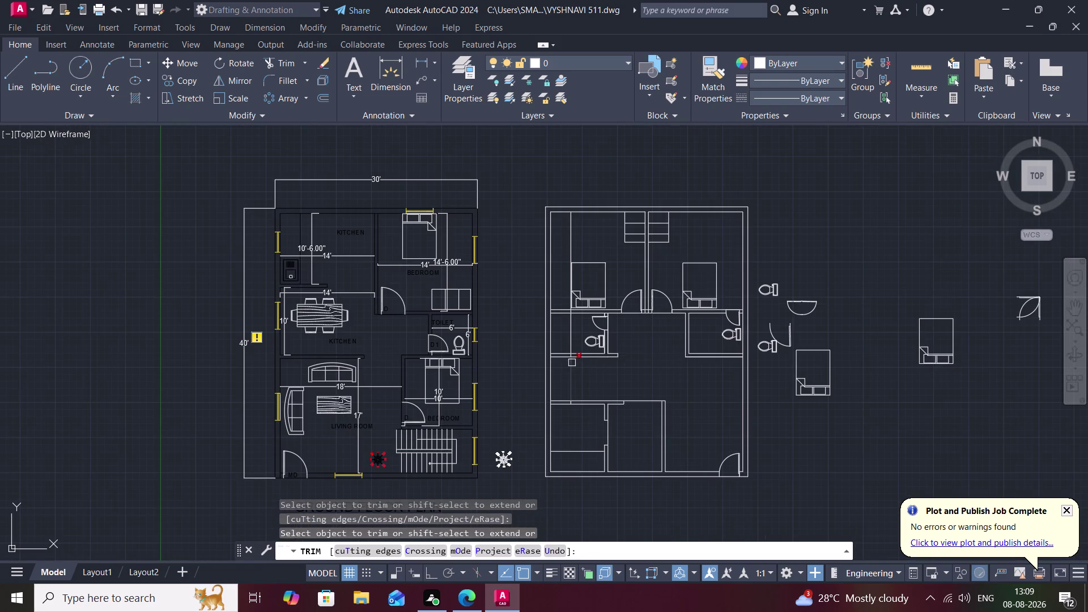
click(572, 371)
scroll(up, 3)
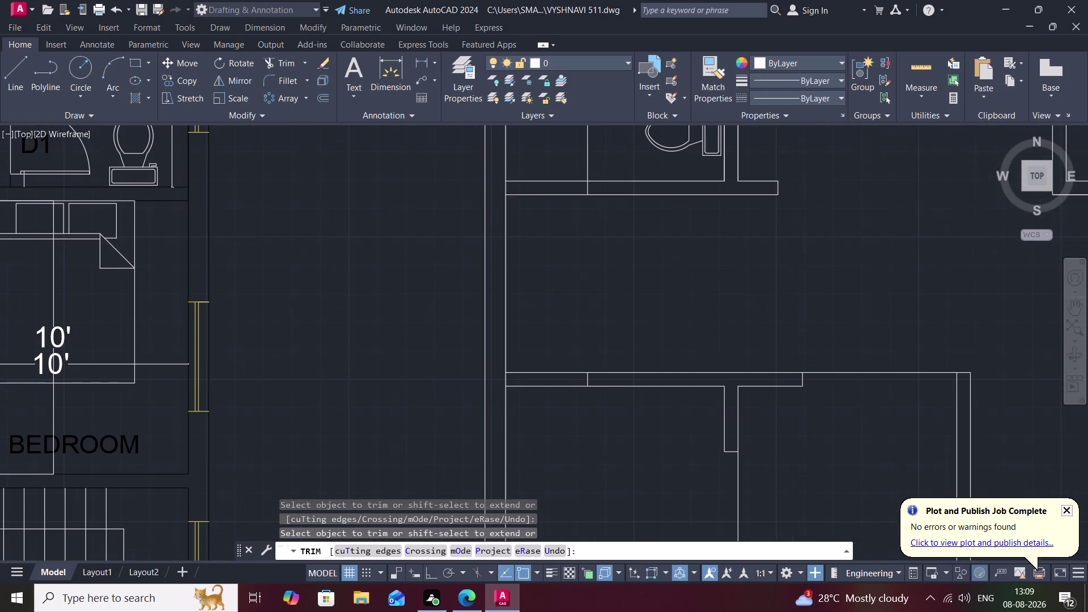
click(587, 383)
Trim the new line inside the toilet area and through the upper left bedroom.
middle_drag(581, 321, 554, 552)
scroll(down, 3)
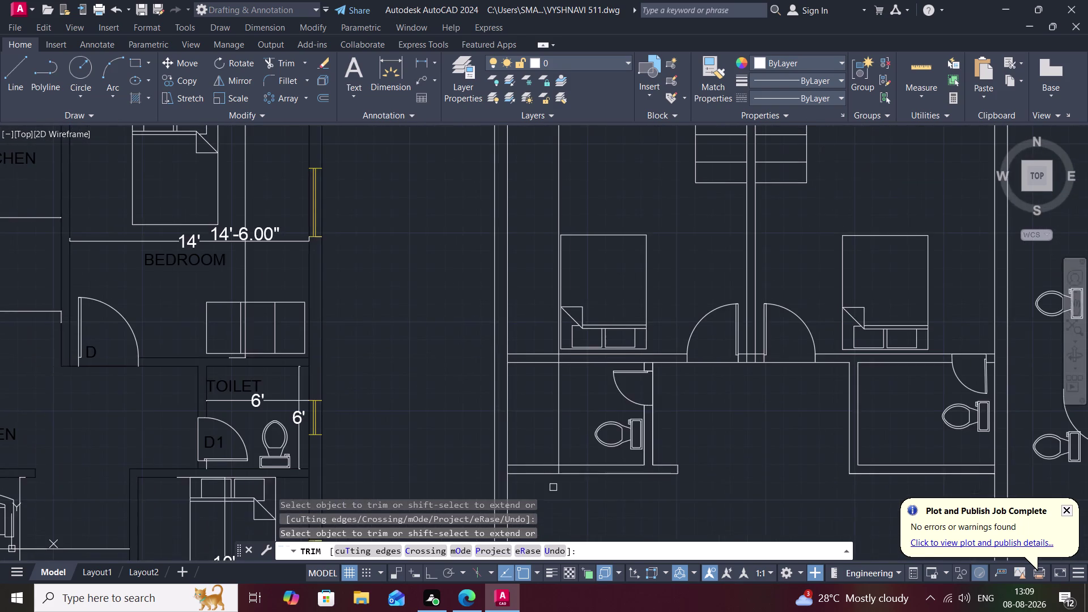
scroll(up, 3)
click(568, 441)
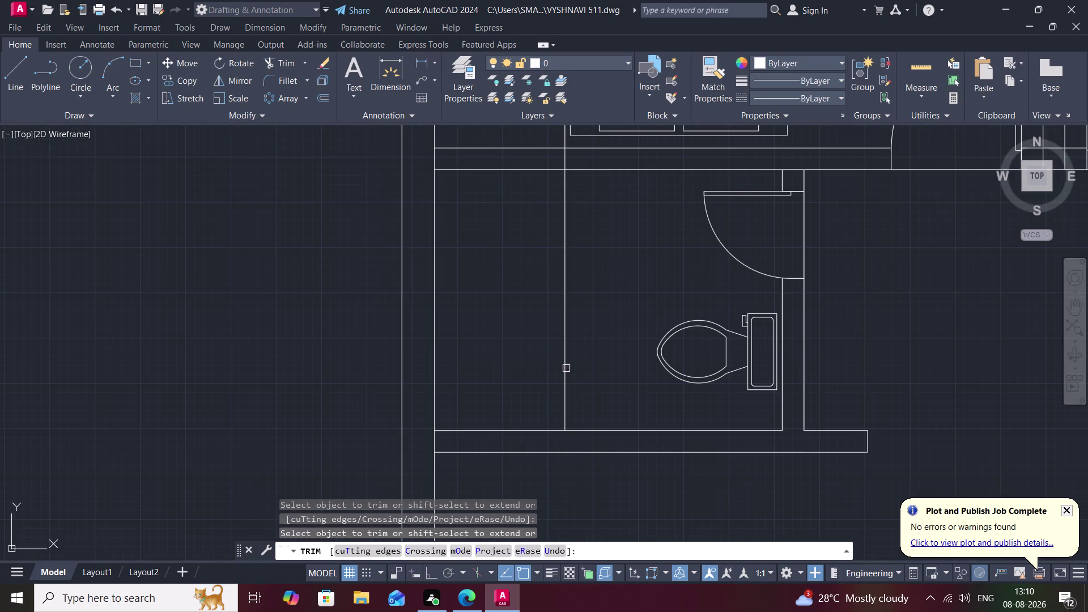
click(567, 368)
scroll(down, 3)
middle_drag(558, 367, 568, 611)
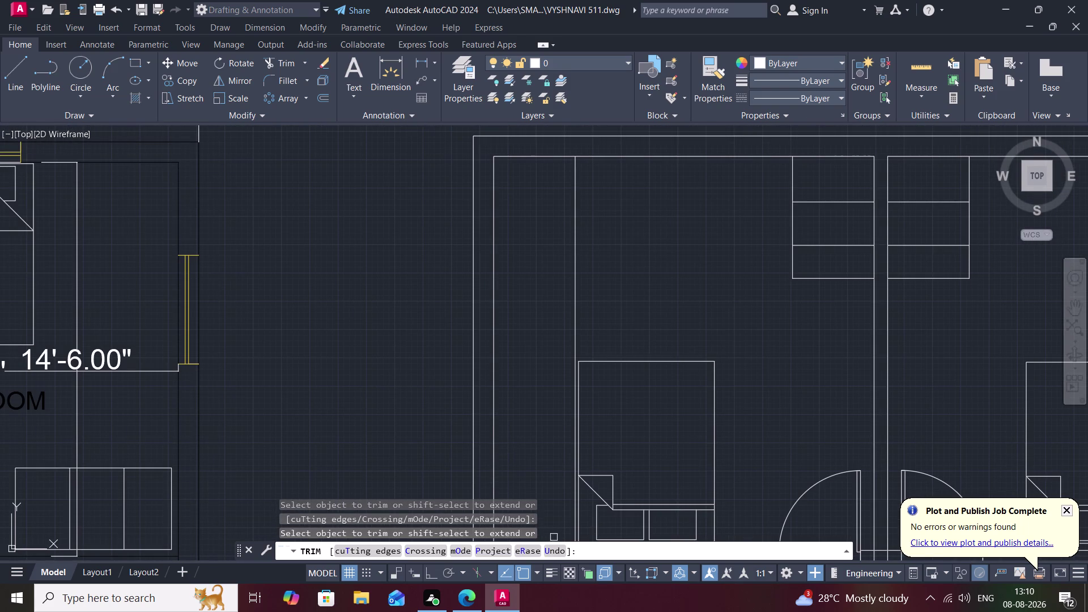
click(575, 214)
middle_drag(532, 484, 547, 421)
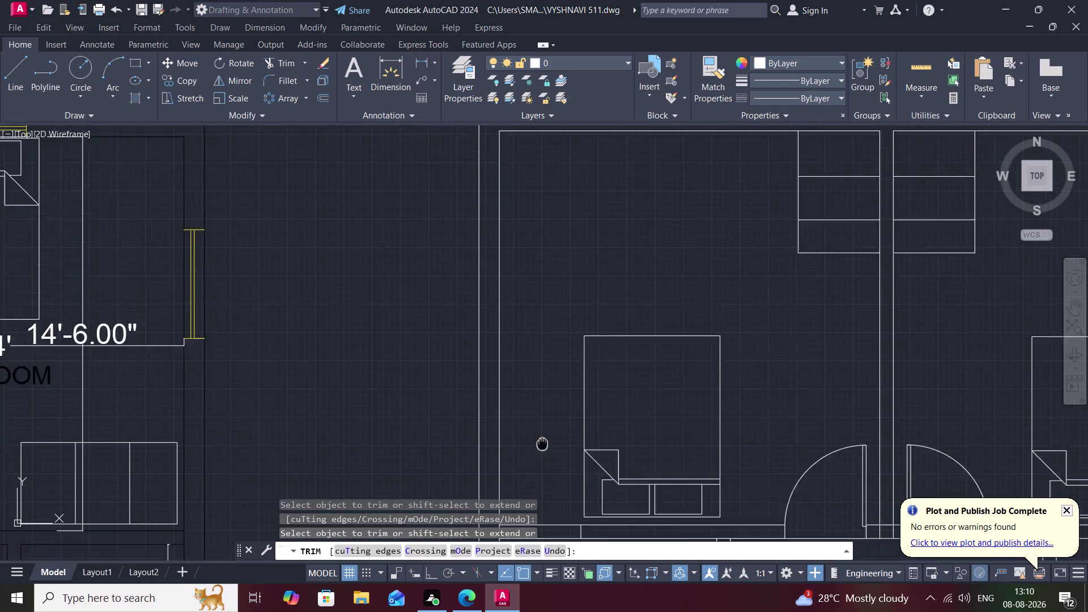
middle_drag(548, 421, 602, 225)
middle_drag(663, 367, 658, 351)
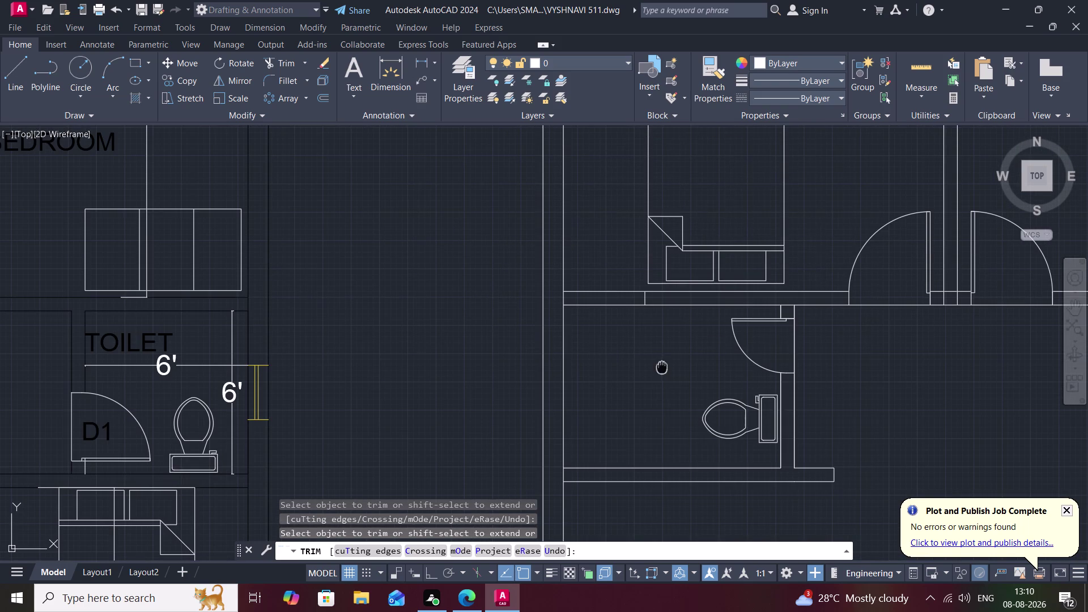
middle_drag(657, 351, 641, 257)
scroll(down, 3)
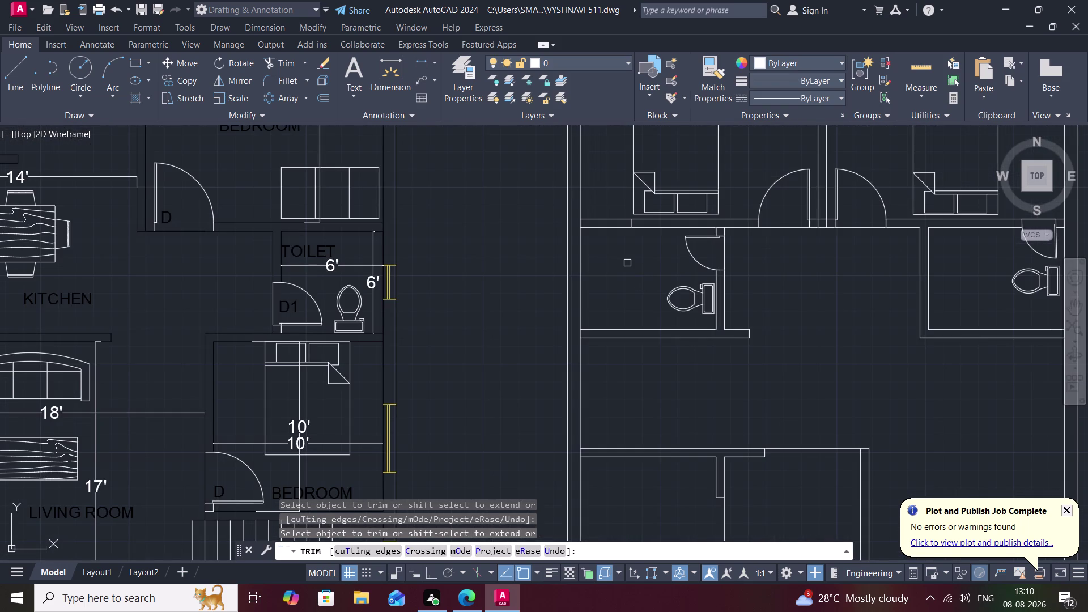
Extend the vertical wall line beside the toilet up to the top wall.
key(Escape)
key(r)
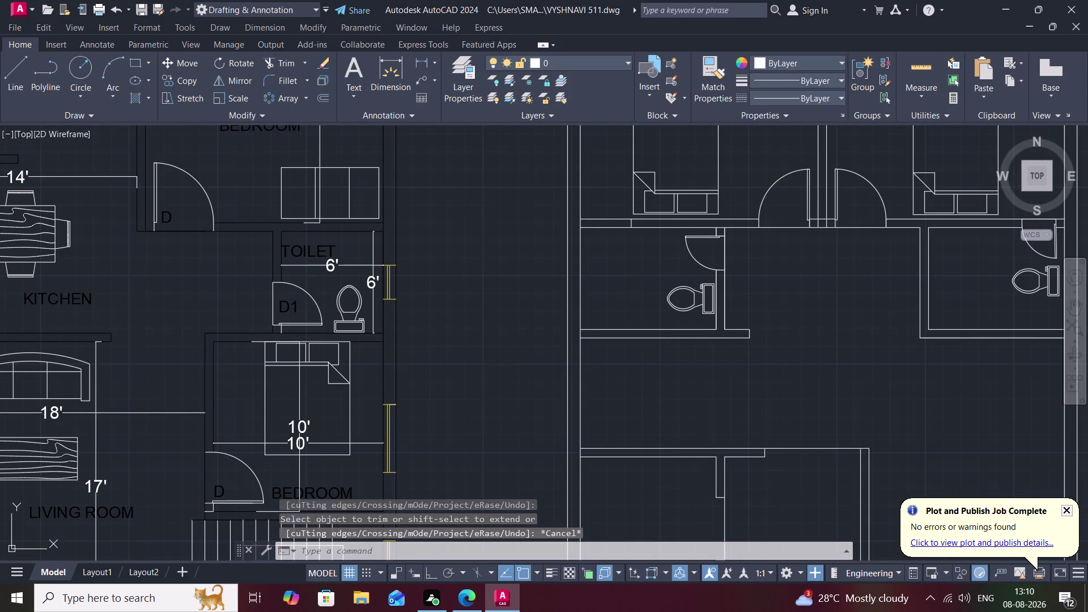
key(Escape)
text(ex)
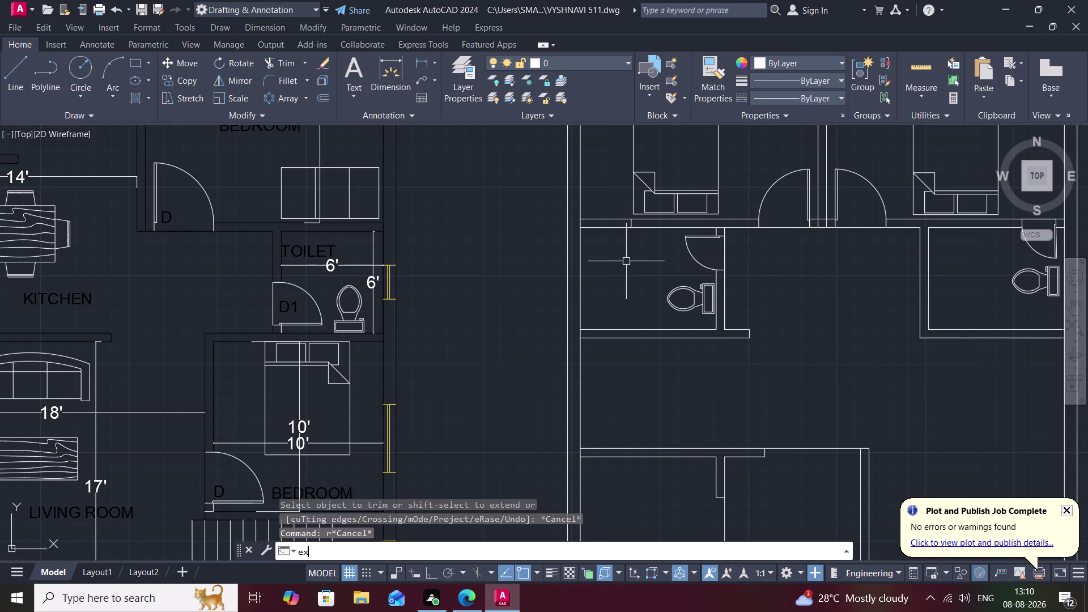
key(space)
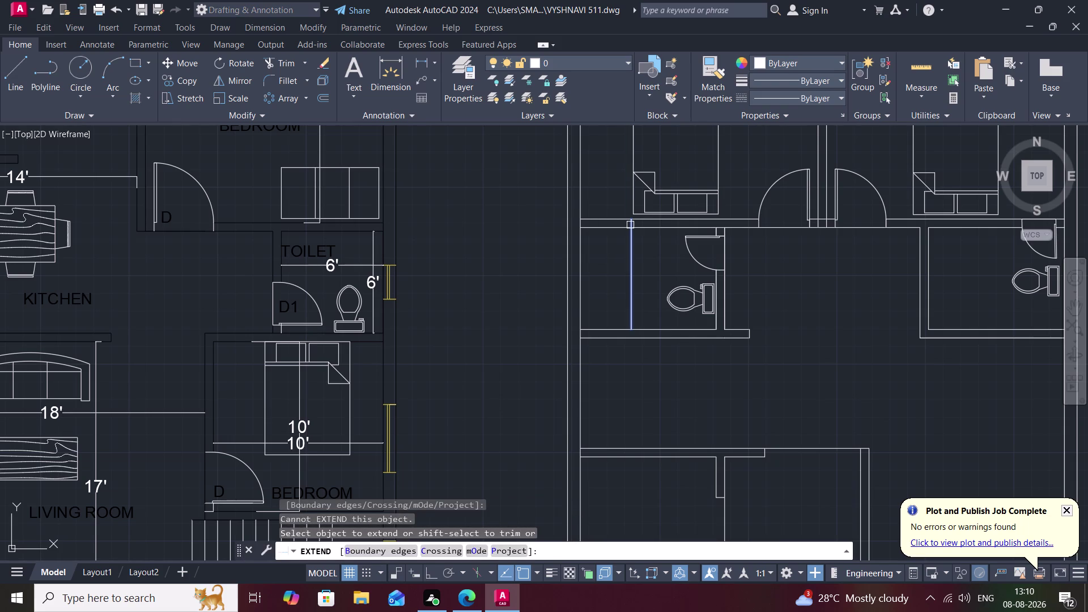
click(631, 225)
click(629, 297)
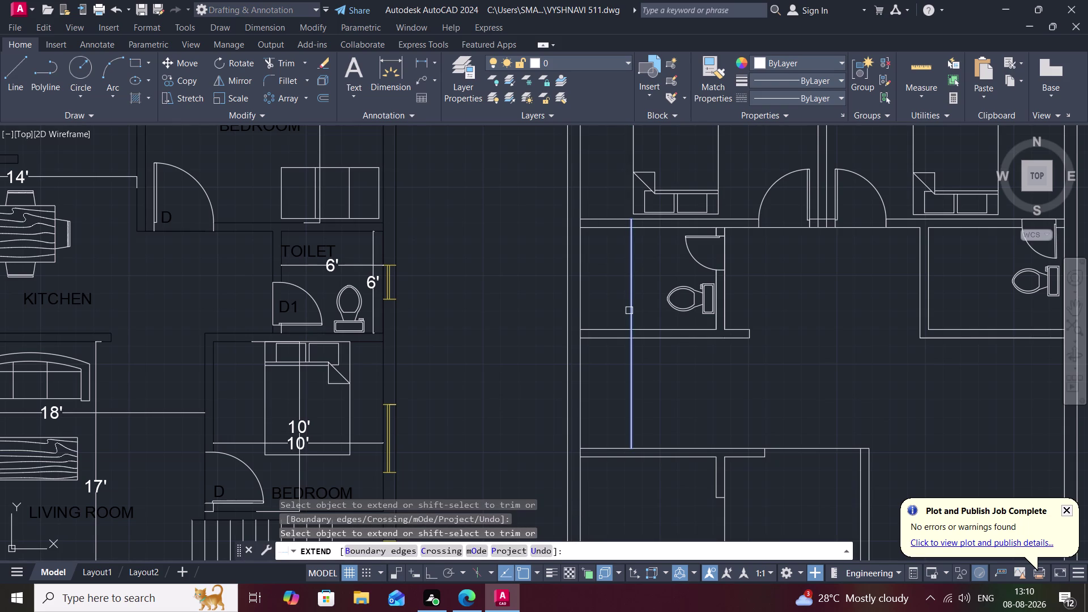
click(629, 310)
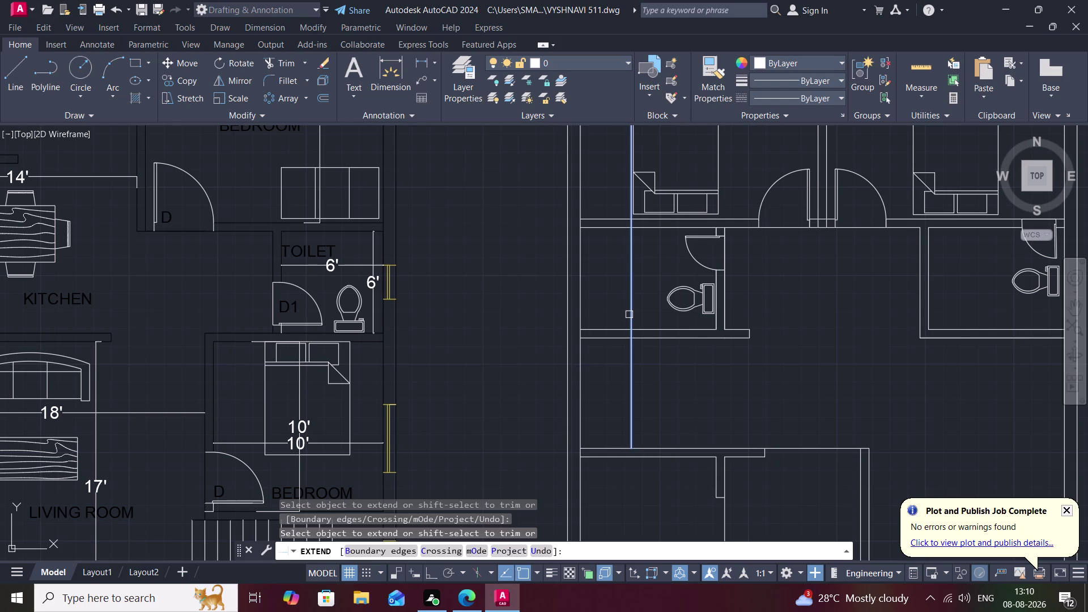
key(Escape)
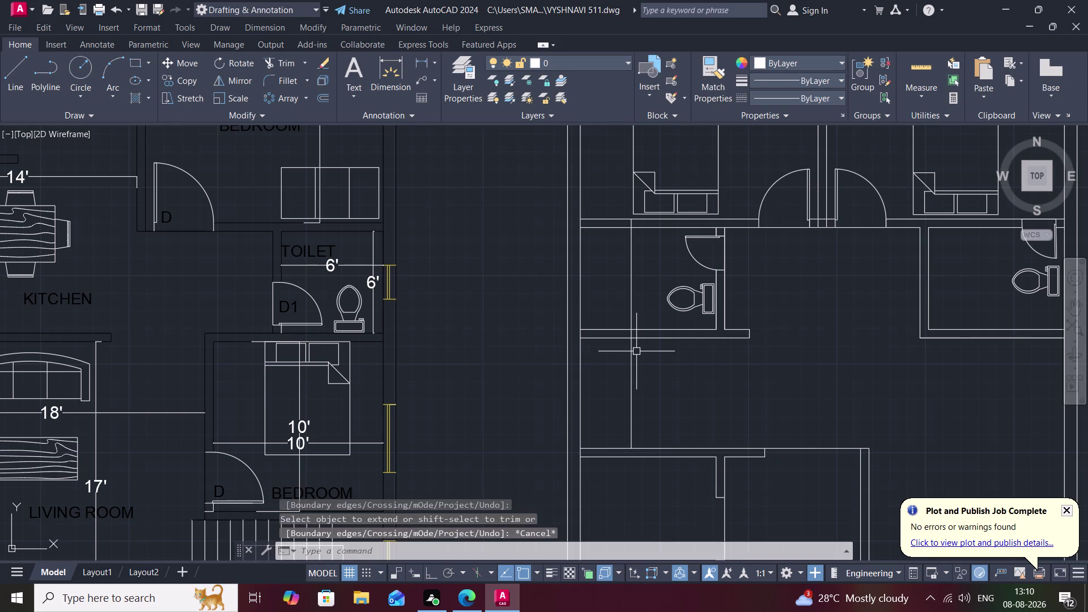
Trim the extended line's overshoot past the wall junction.
text(tr)
key(space)
scroll(up, 3)
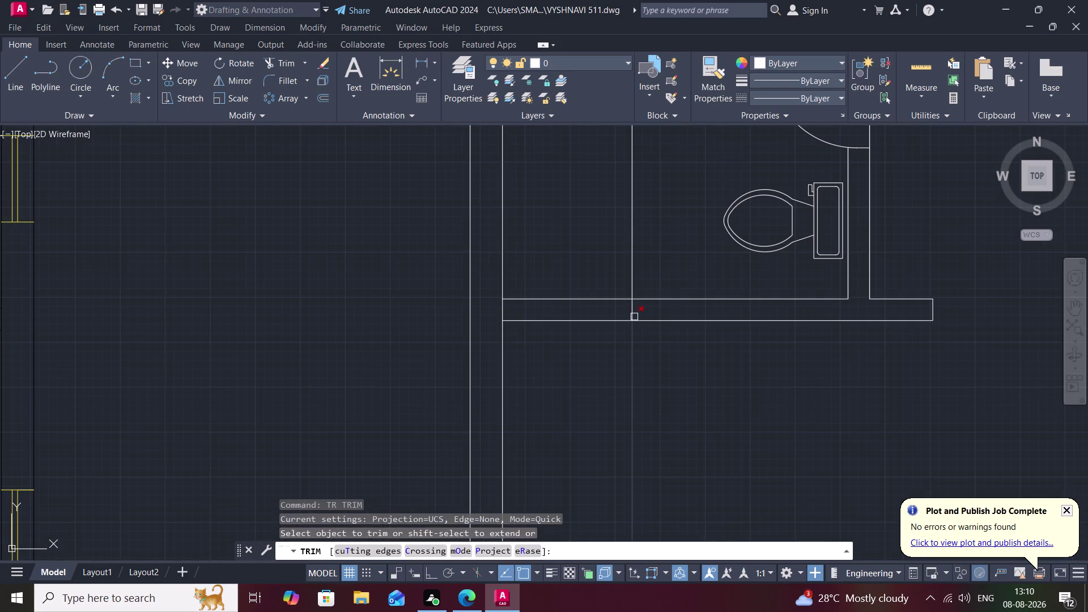
click(635, 312)
click(634, 267)
scroll(down, 3)
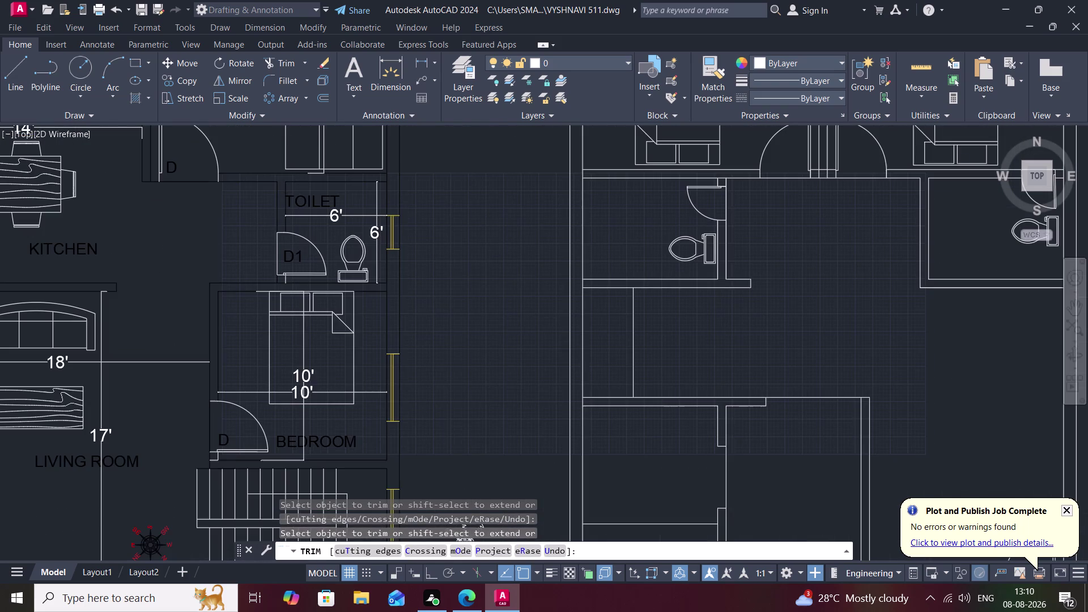
scroll(down, 3)
key(Escape)
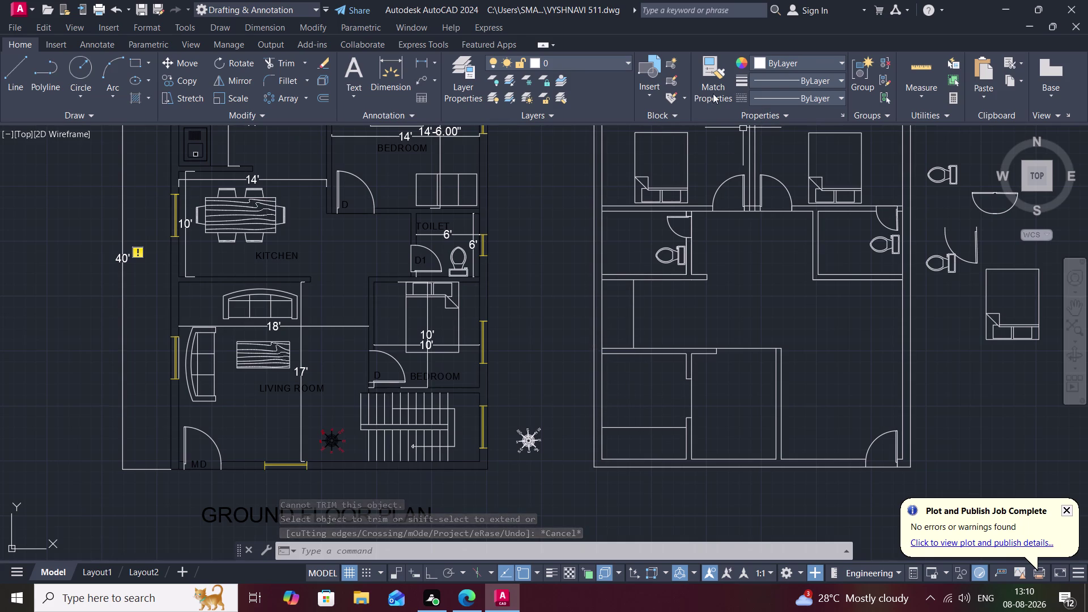
Measure the room, then offset the wall line 3'3" into the room below the left toilet.
click(917, 59)
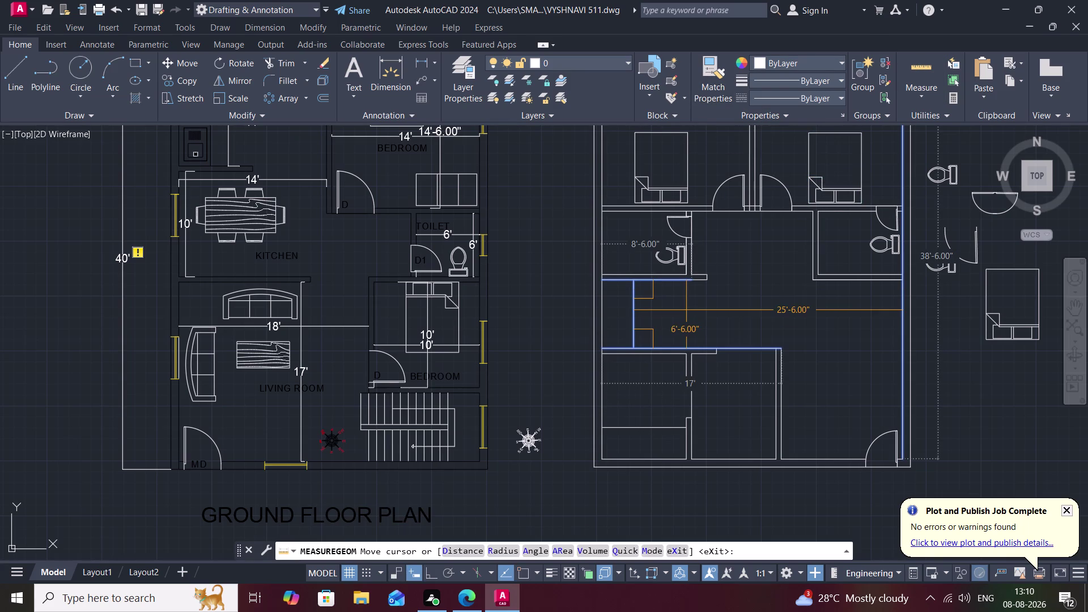
key(Escape)
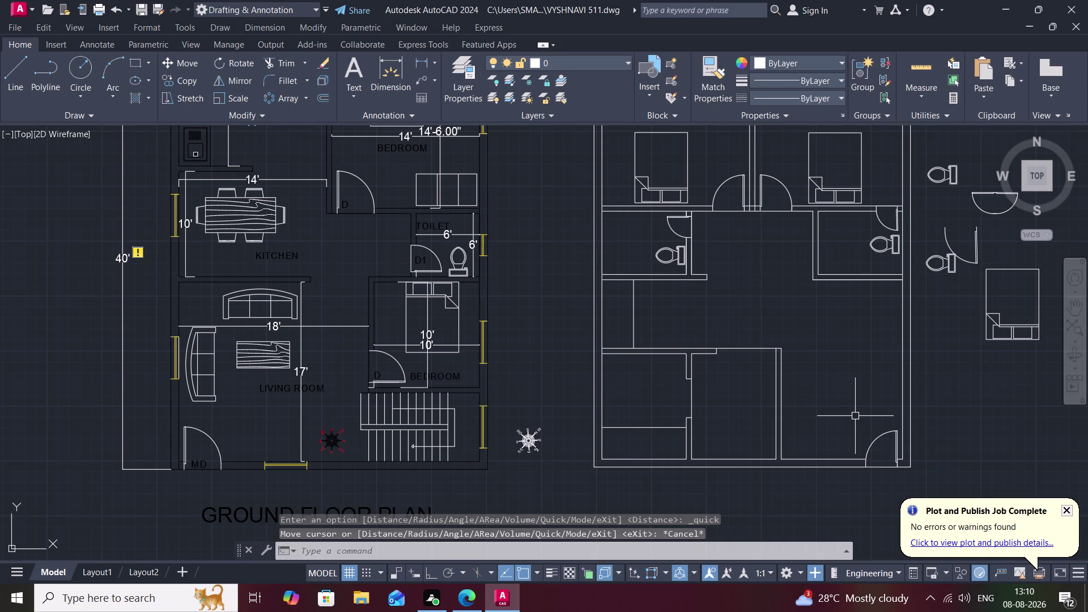
text(o)
key(space)
text(3)
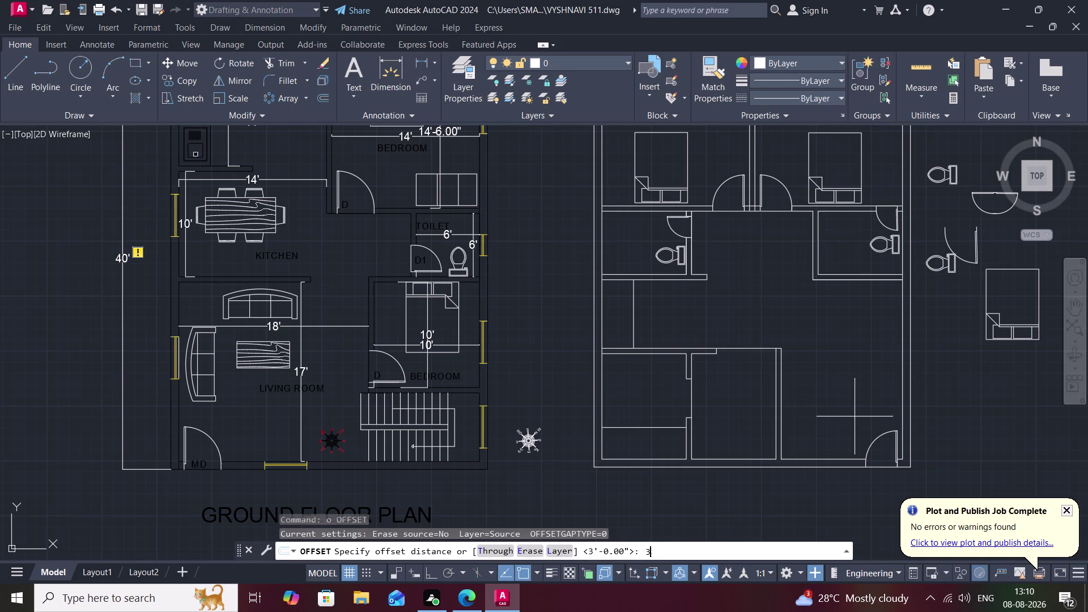
text(')
key(3)
text(")
key(space)
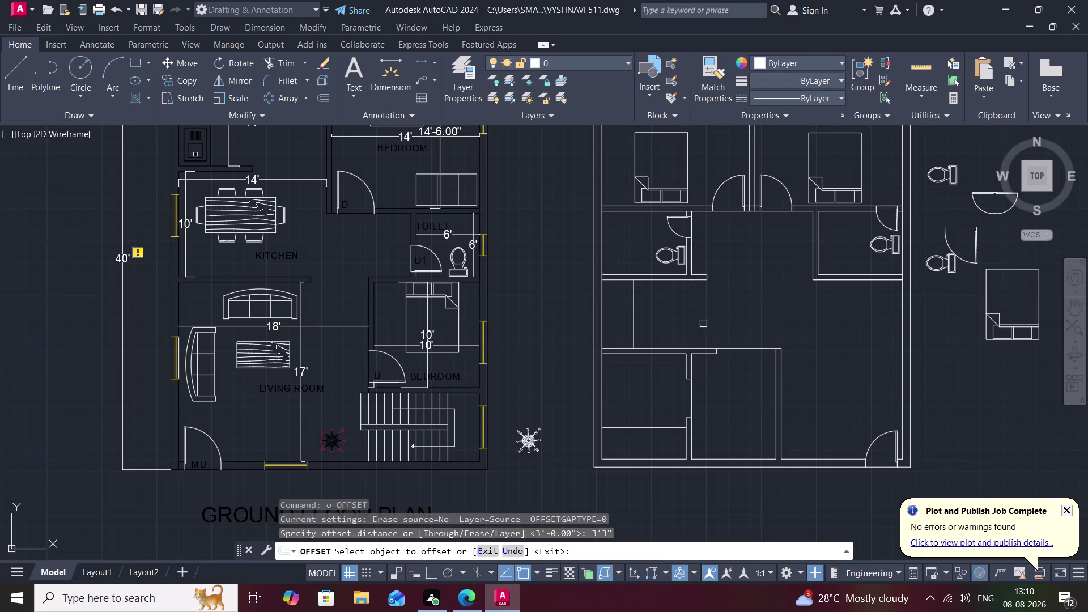
click(668, 281)
click(668, 302)
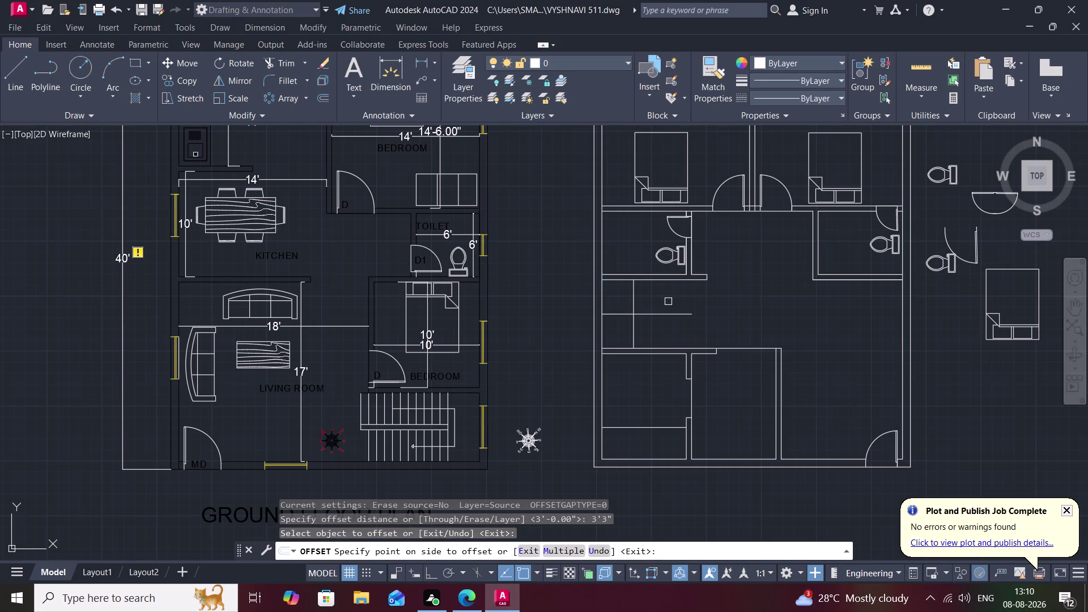
key(Escape)
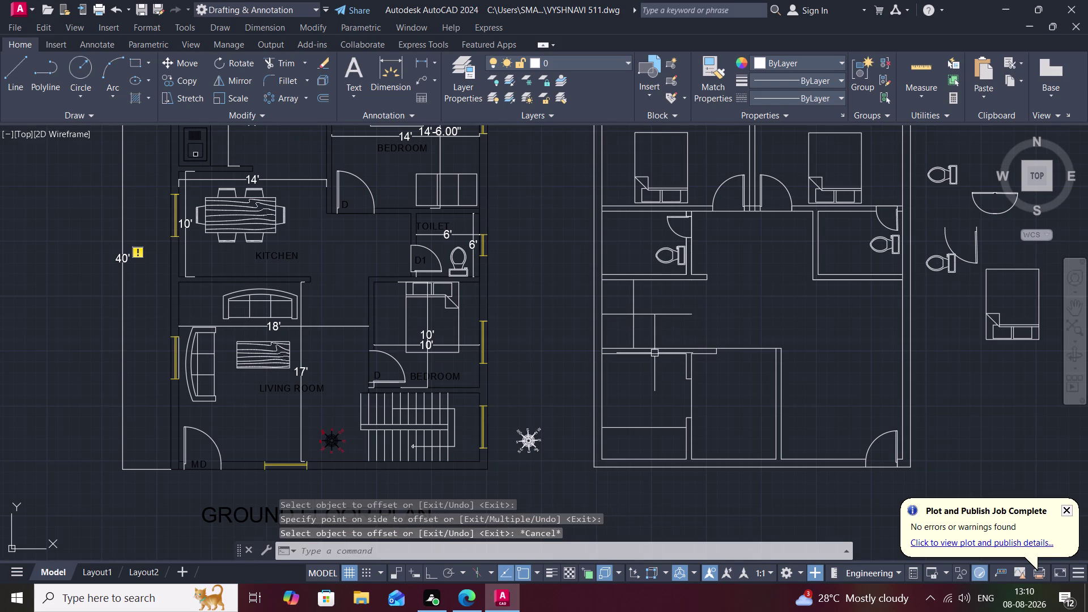
Trim the new partition line's excess ends back to the surrounding walls.
key(t)
text(r)
key(space)
click(614, 317)
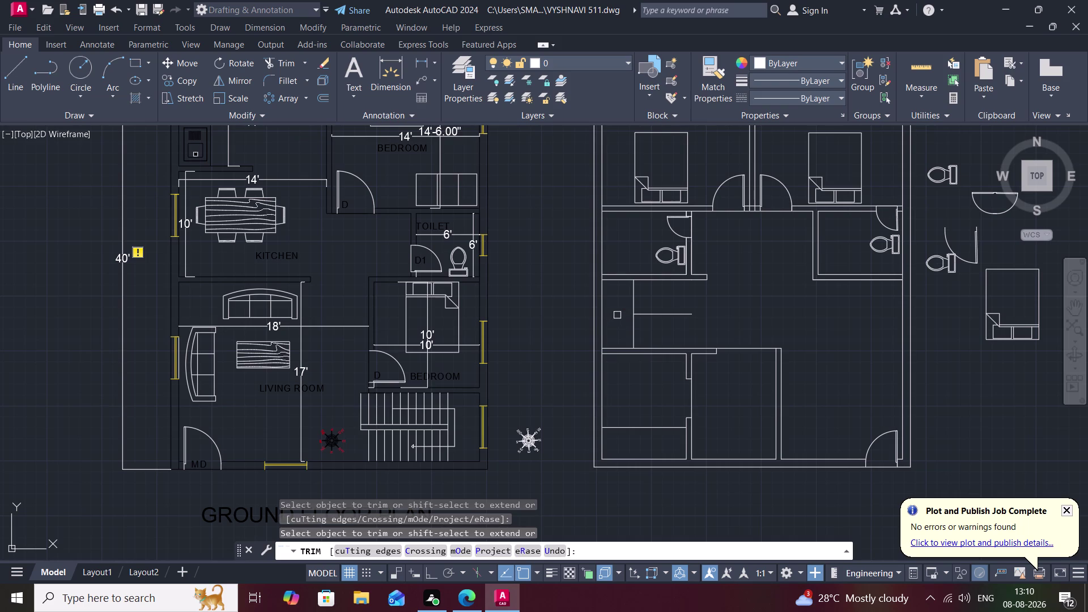
scroll(up, 3)
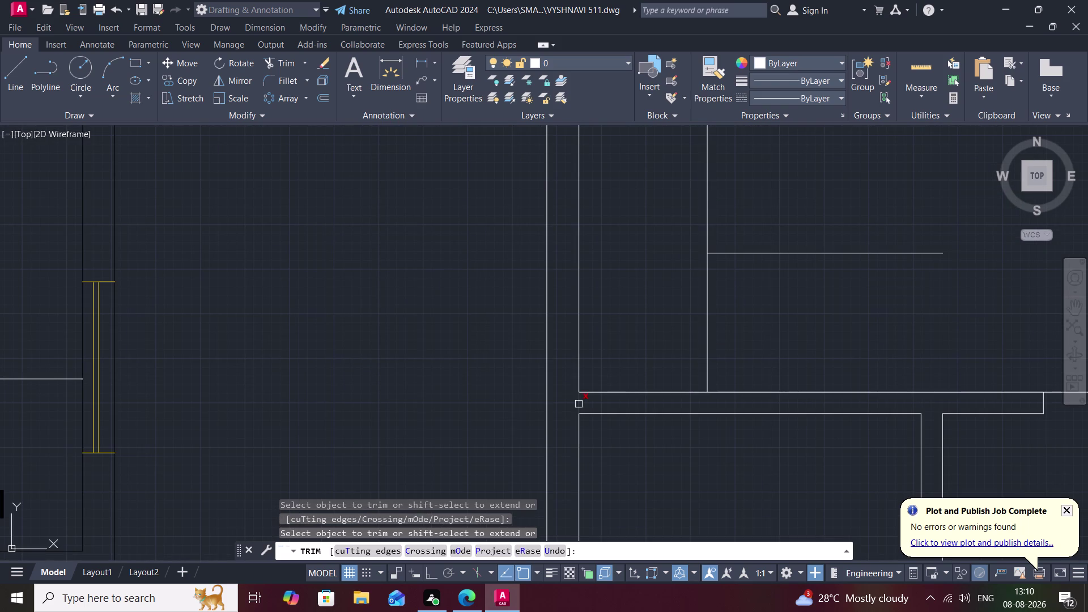
click(579, 404)
scroll(down, 3)
scroll(up, 3)
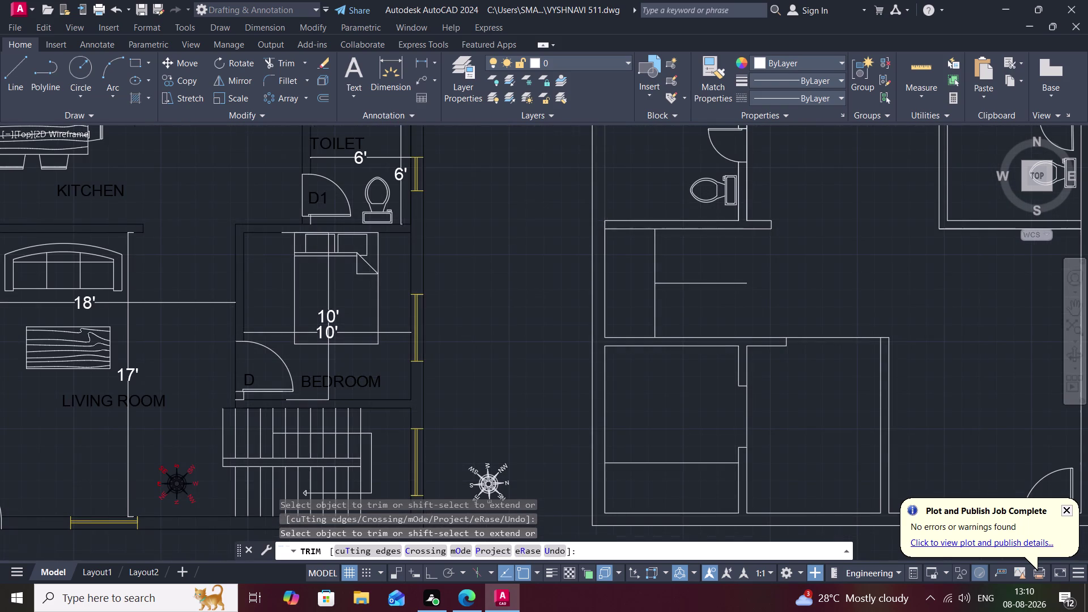
scroll(up, 3)
click(605, 239)
scroll(down, 3)
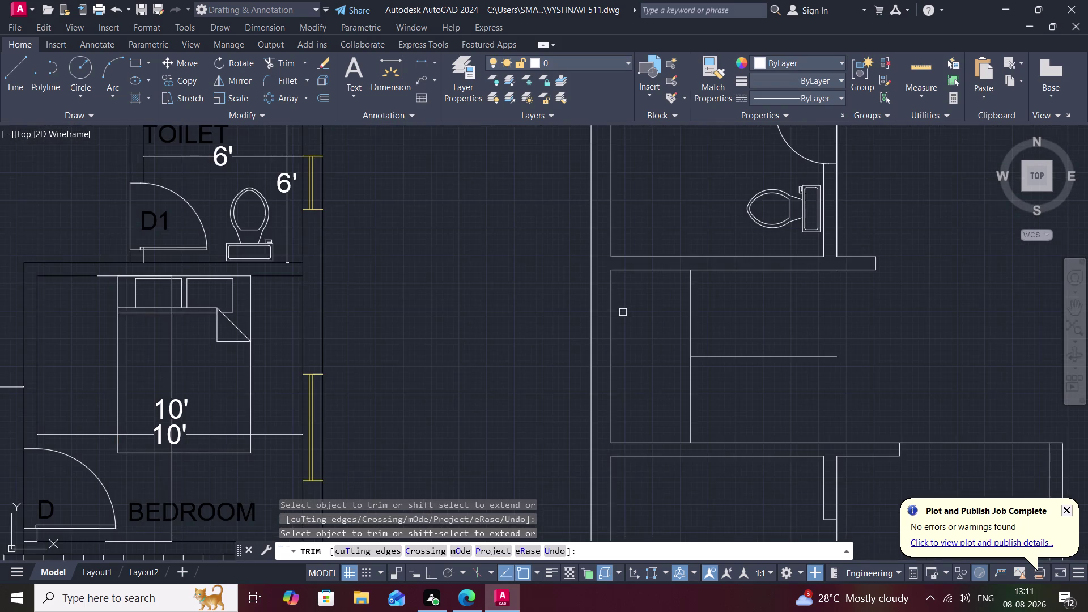
middle_drag(617, 311, 535, 268)
key(Escape)
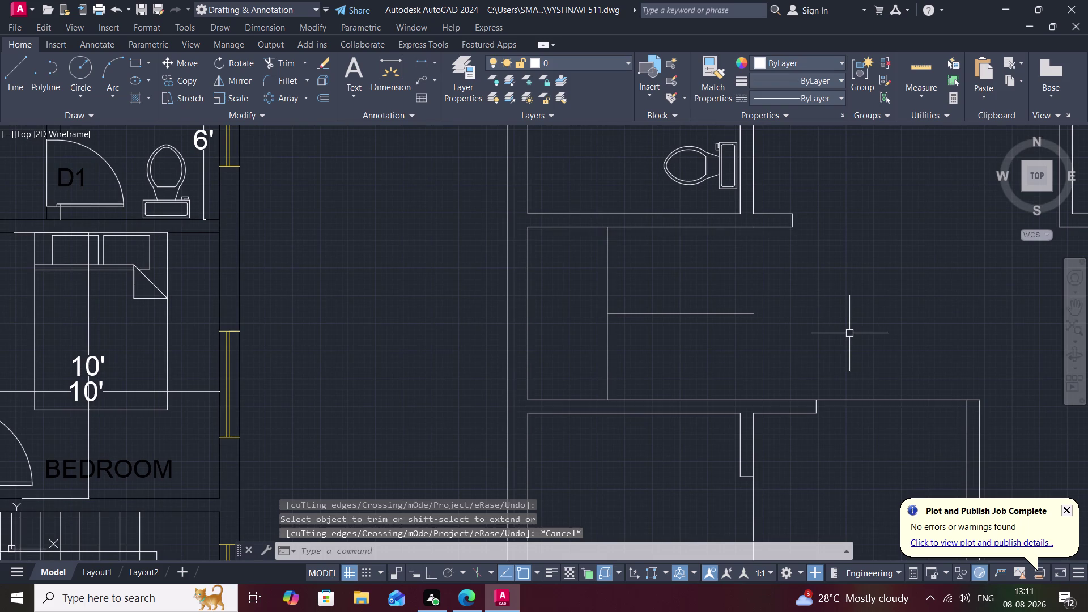
text(o)
key(space)
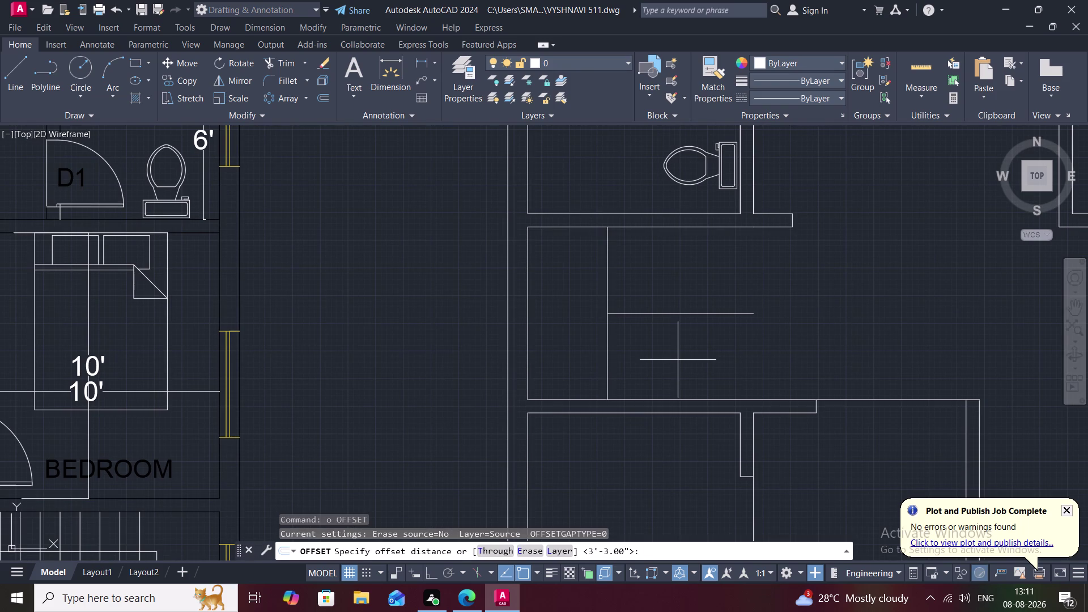
Offset the horizontal partition line 3" to create the landing lines.
key(3)
text(")
key(space)
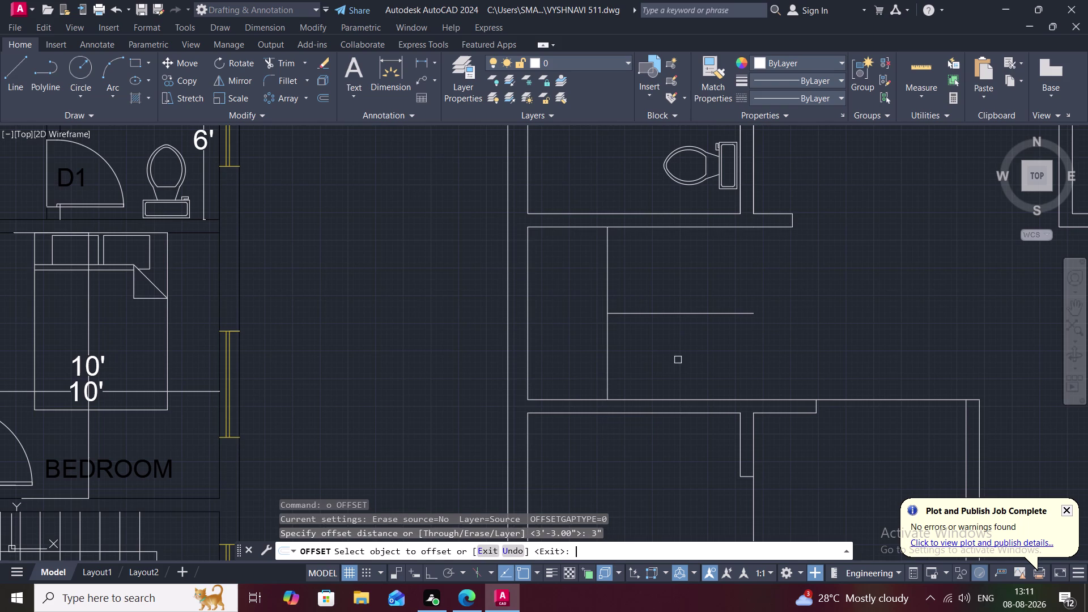
click(694, 313)
click(695, 291)
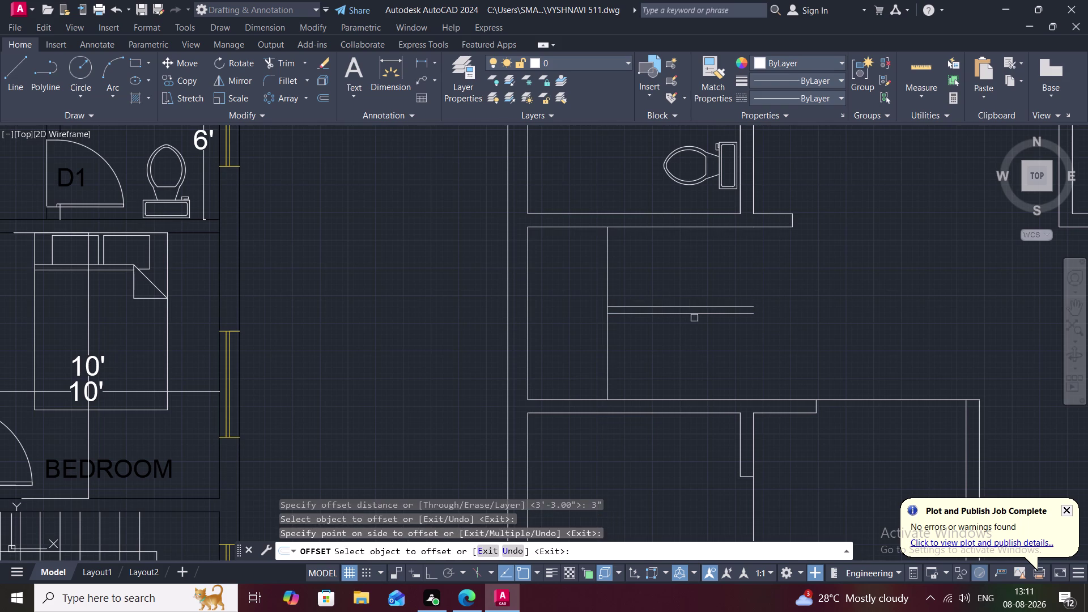
click(696, 313)
click(698, 328)
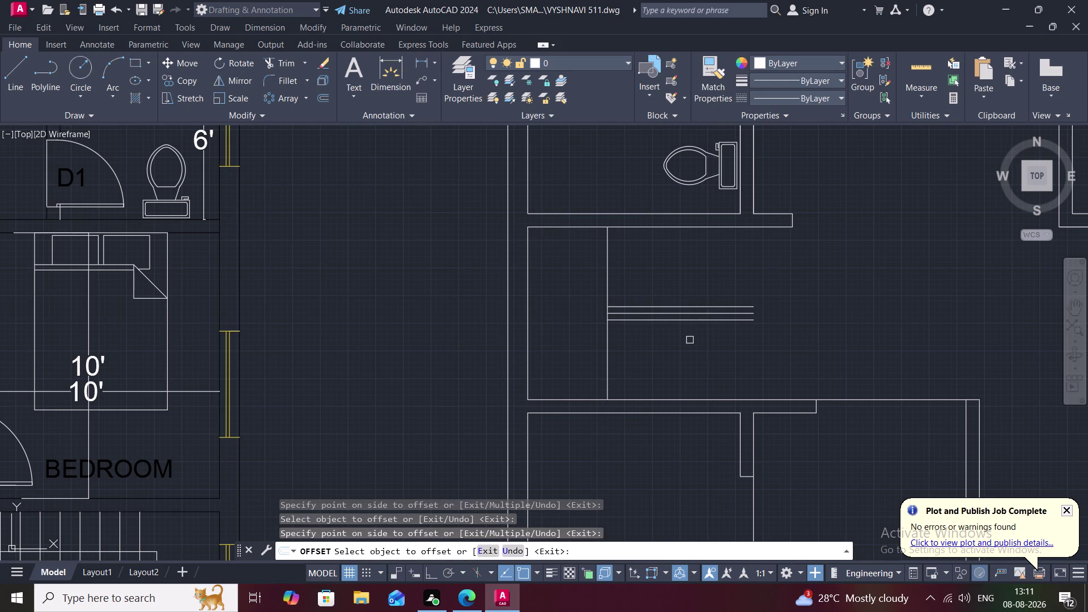
key(y)
key(Escape)
key(r)
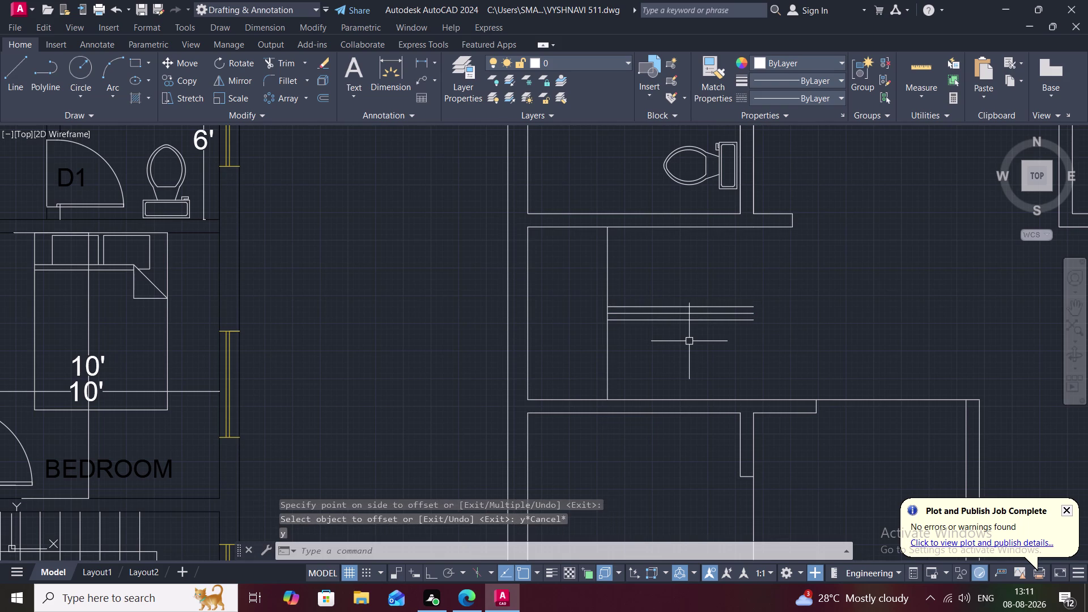
key(Escape)
Trim away the middle of the three landing lines.
text(tr)
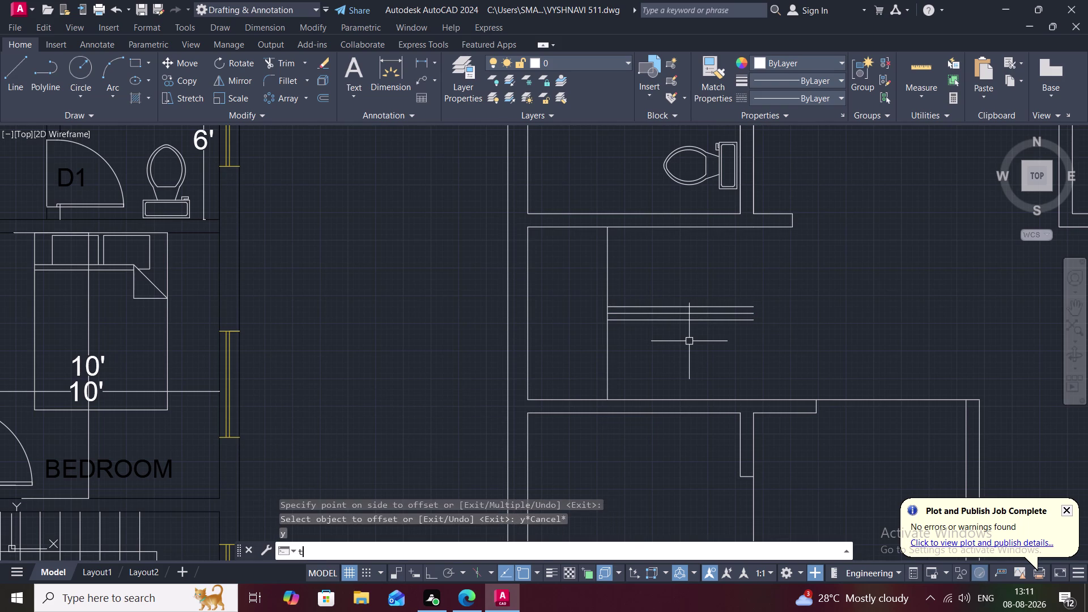
key(space)
scroll(up, 3)
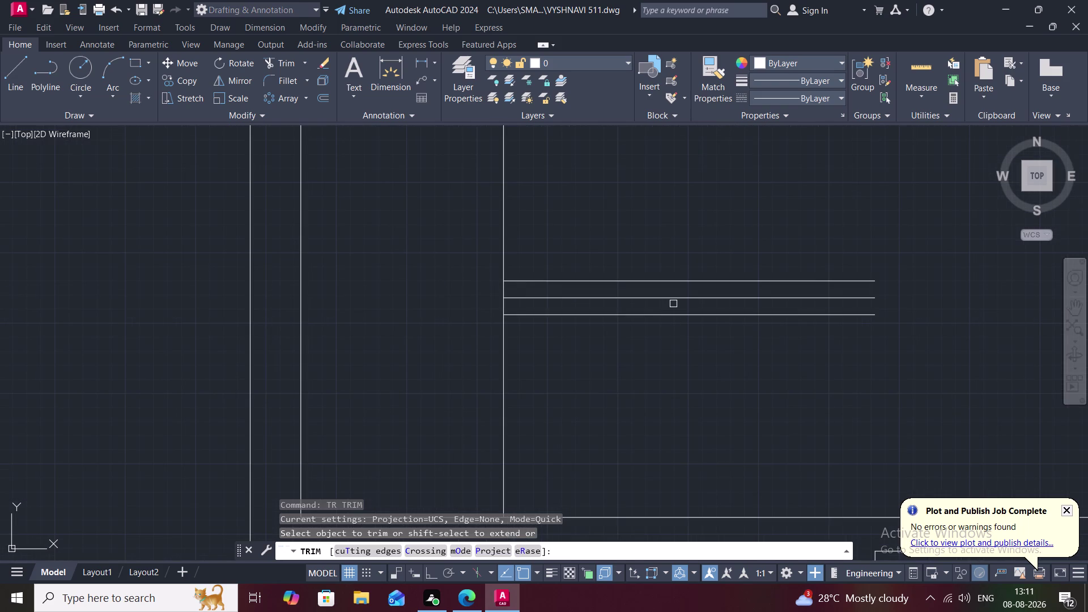
click(673, 299)
key(Escape)
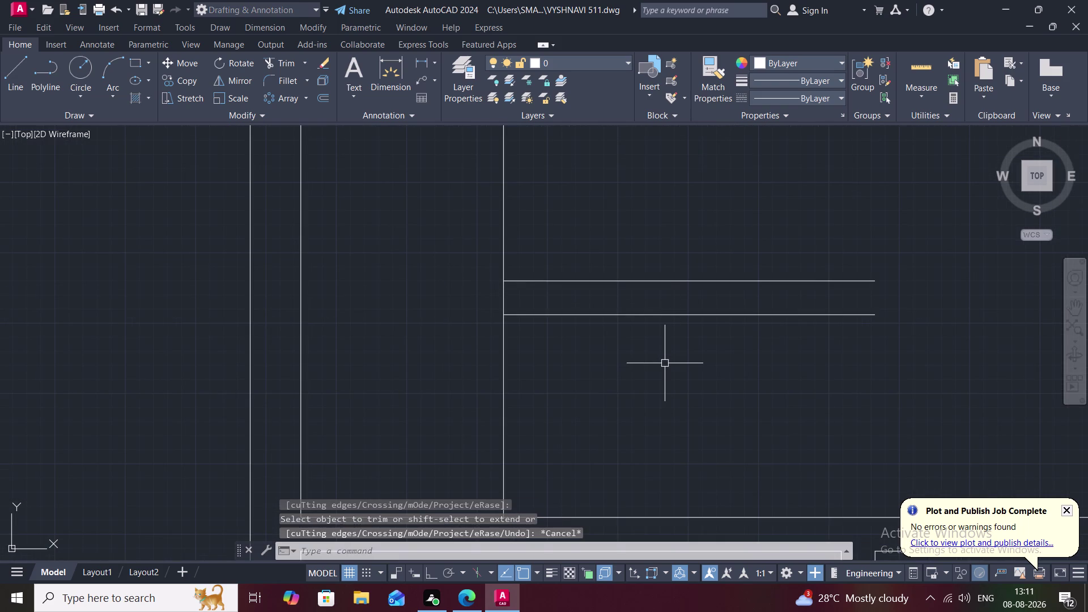
Offset the vertical stair line 9" to the right.
text(o)
key(space)
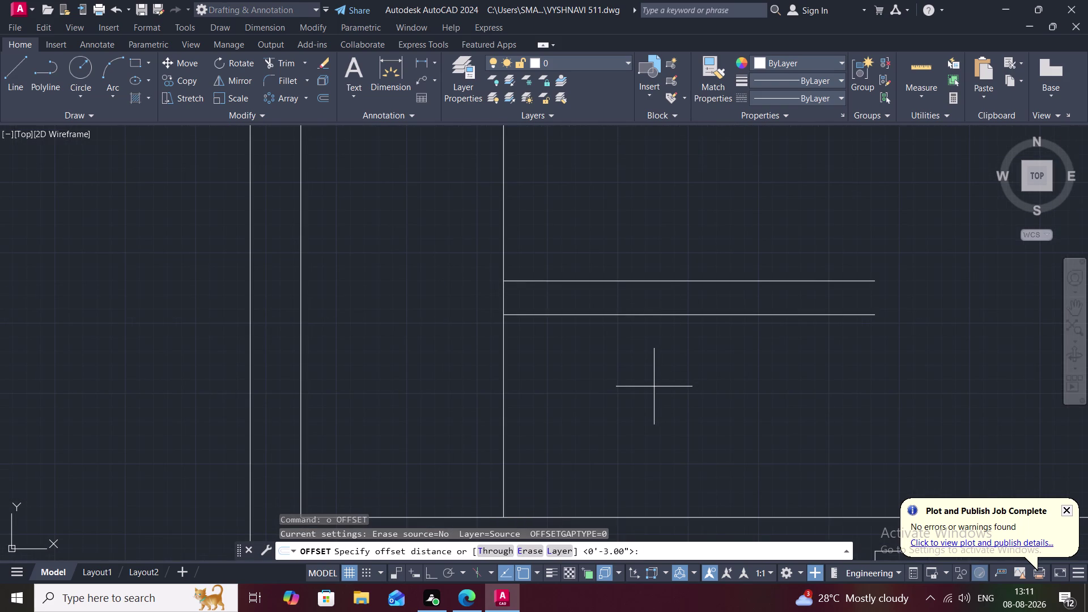
text(9")
key(space)
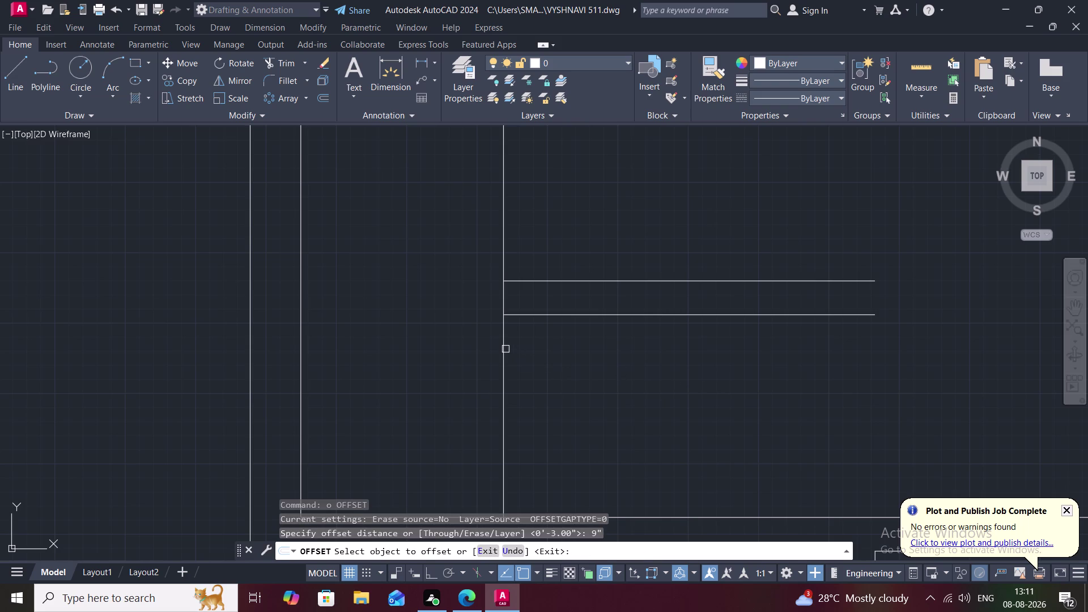
click(506, 349)
click(546, 347)
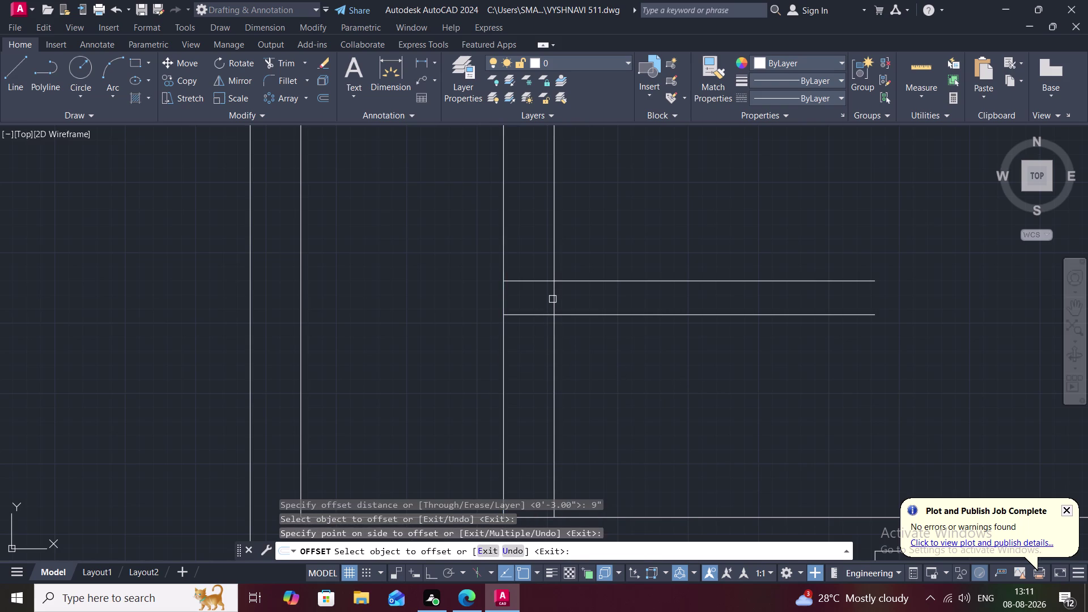
key(Escape)
Trim the vertical piece lying between the landing lines.
text(tr)
key(space)
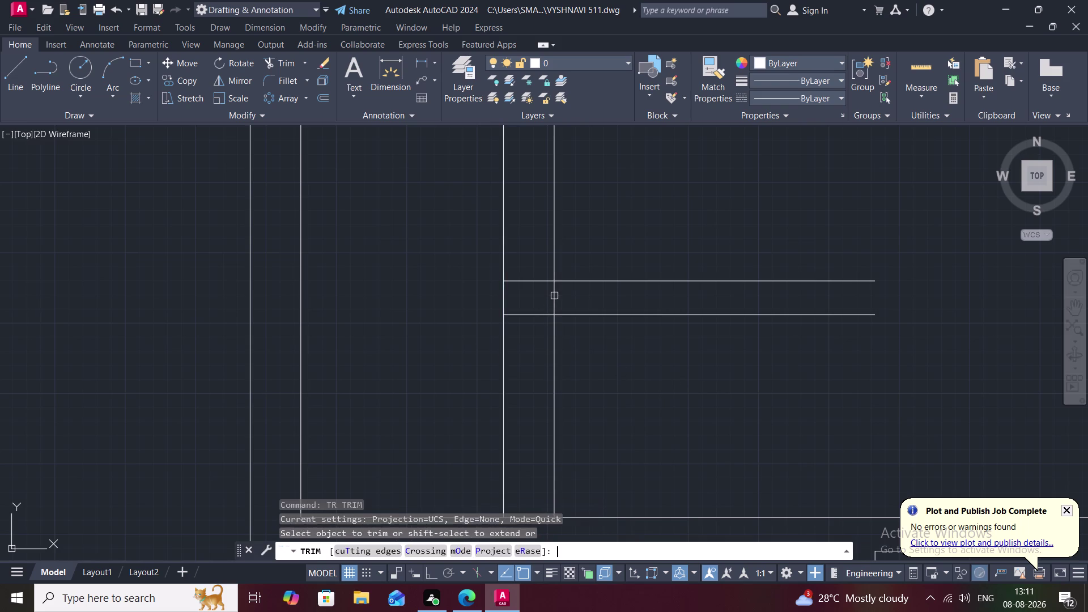
click(554, 296)
key(Escape)
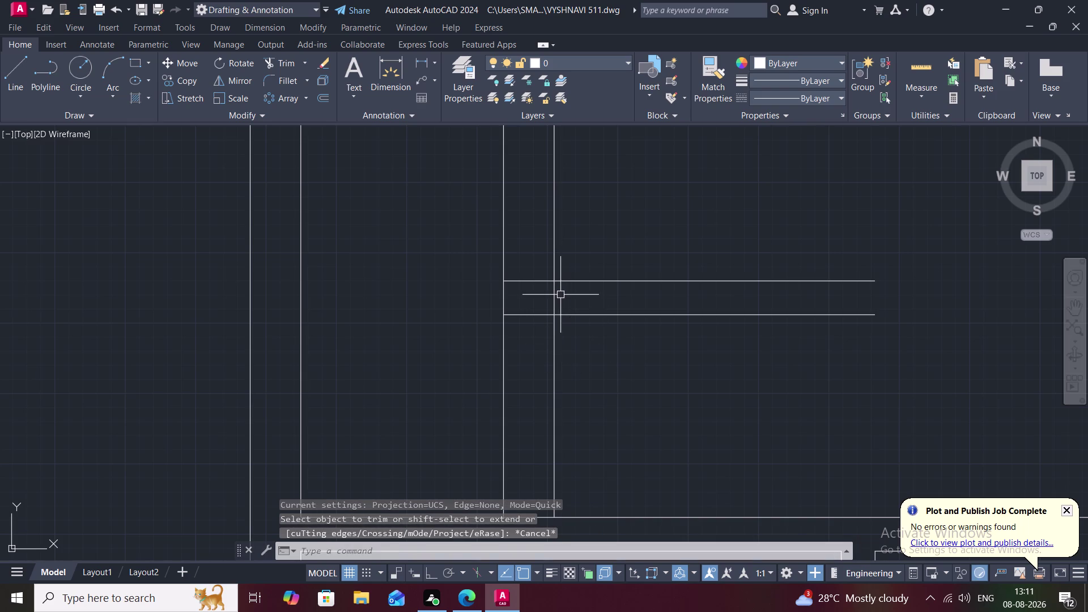
key(Escape)
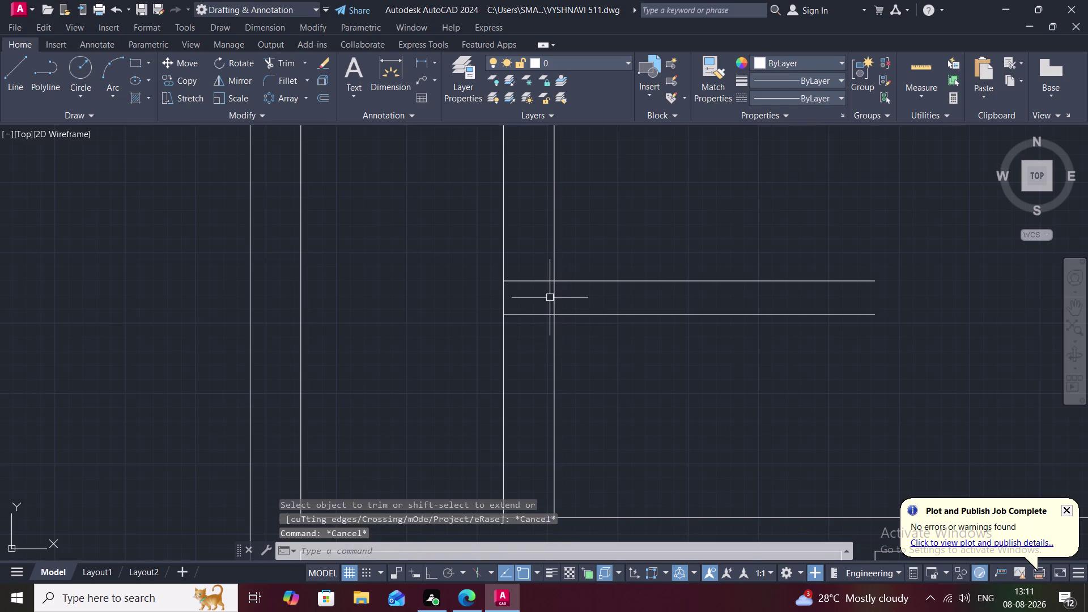
key(space)
click(553, 299)
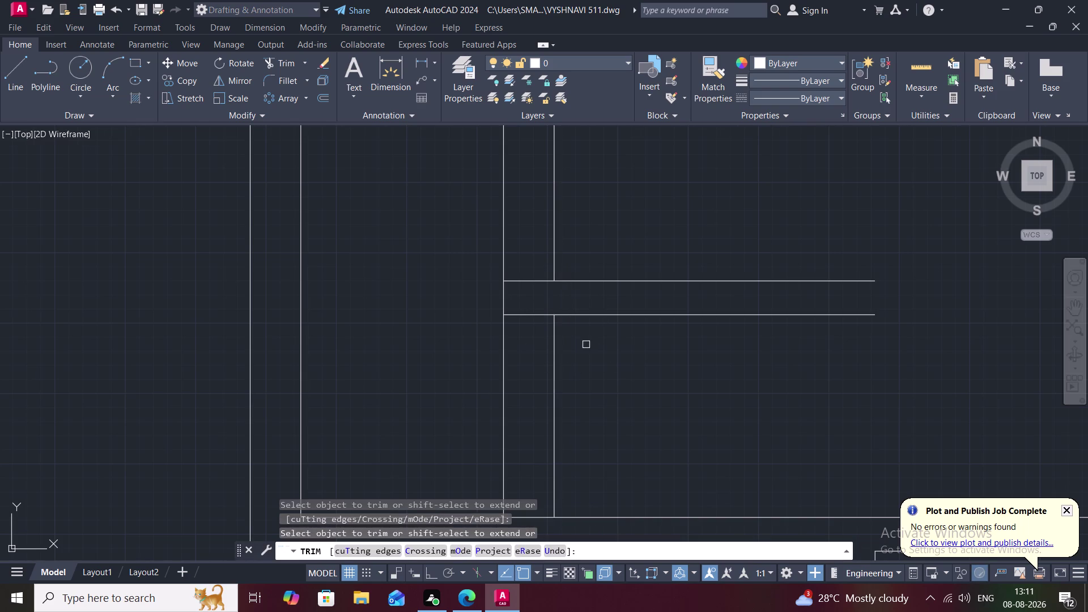
scroll(down, 3)
key(Escape)
Repeat the 9" offset to lay out the lower flight's tread lines left to right.
text(o)
key(space)
key(space)
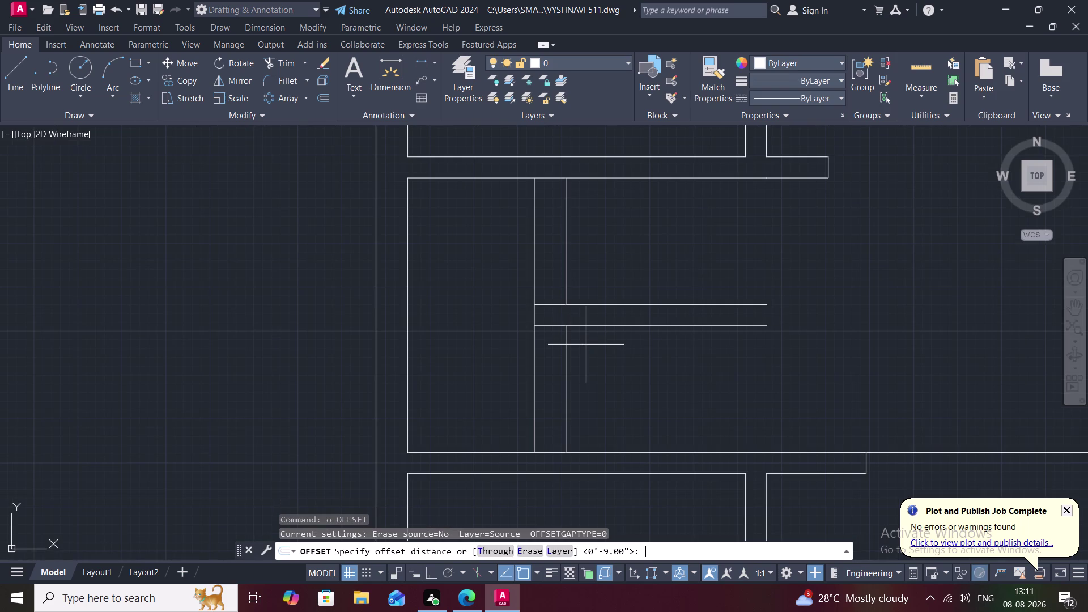
click(569, 367)
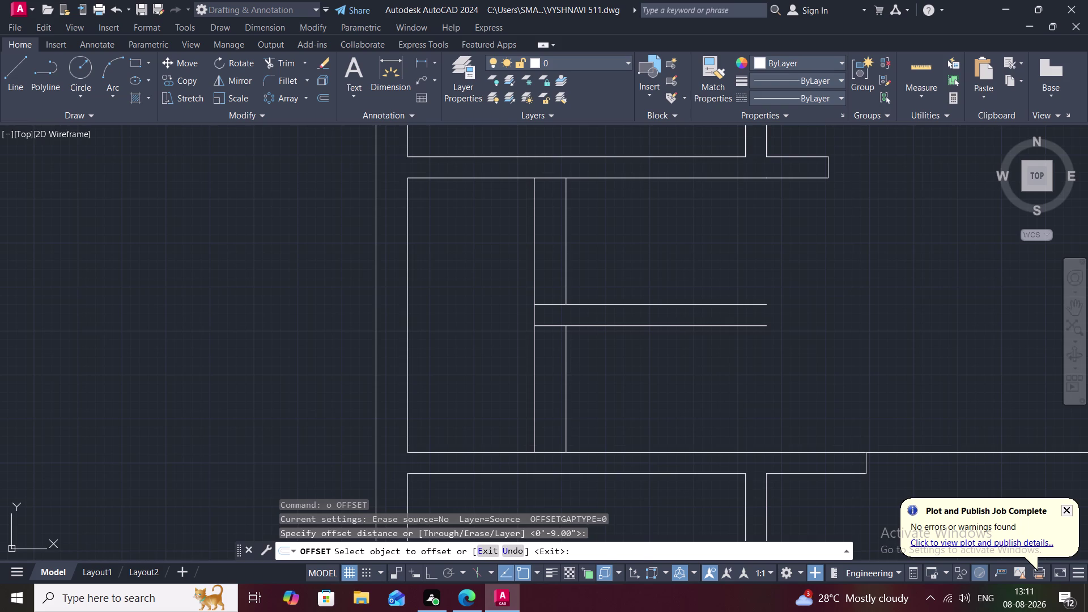
click(595, 376)
click(599, 377)
click(633, 381)
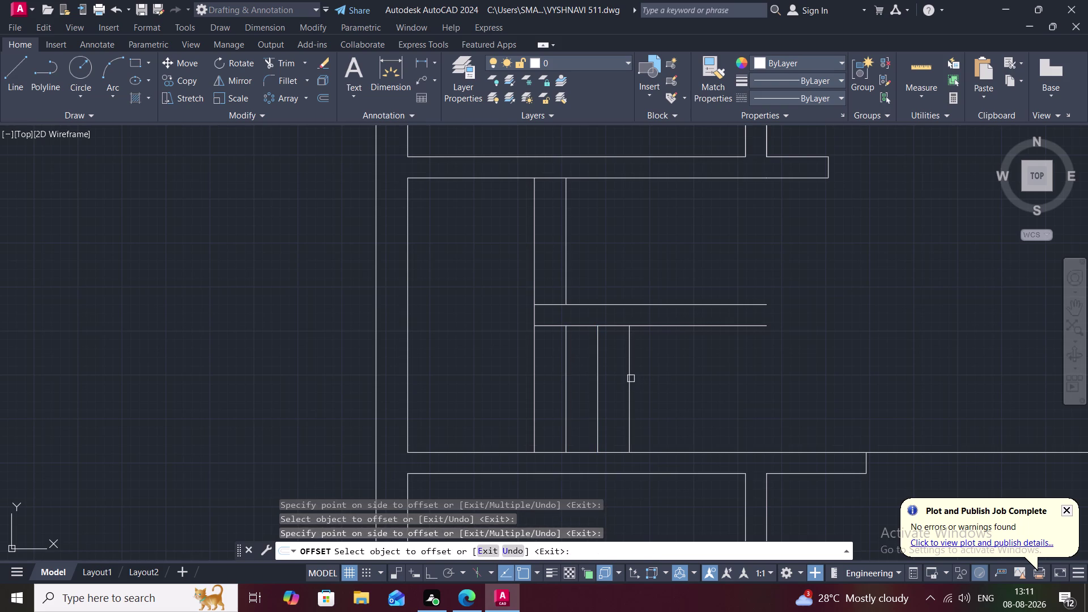
click(631, 378)
click(657, 385)
click(660, 387)
click(684, 398)
click(691, 398)
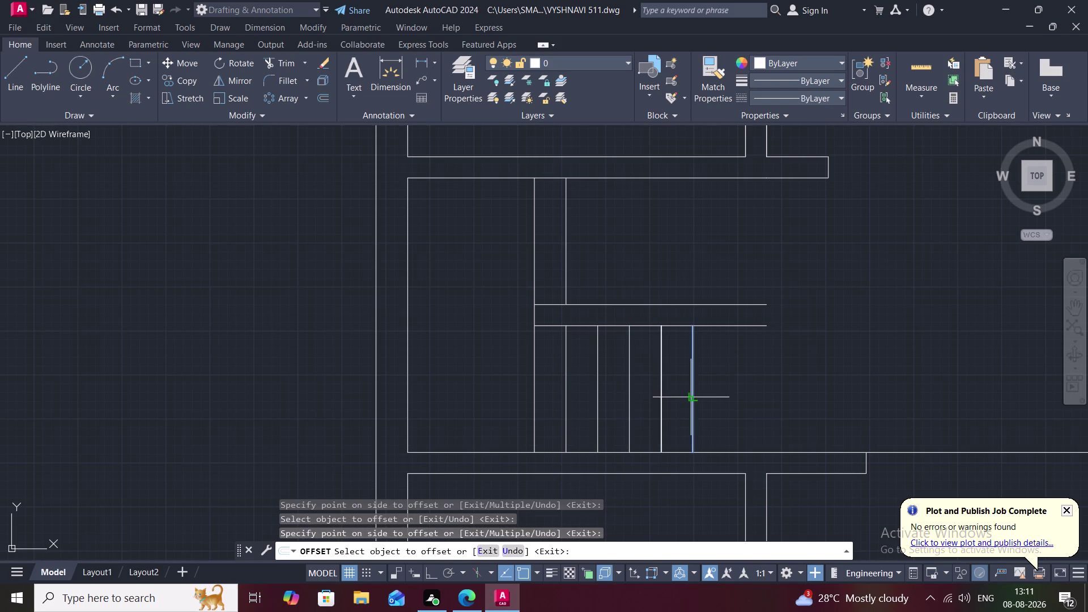
click(726, 398)
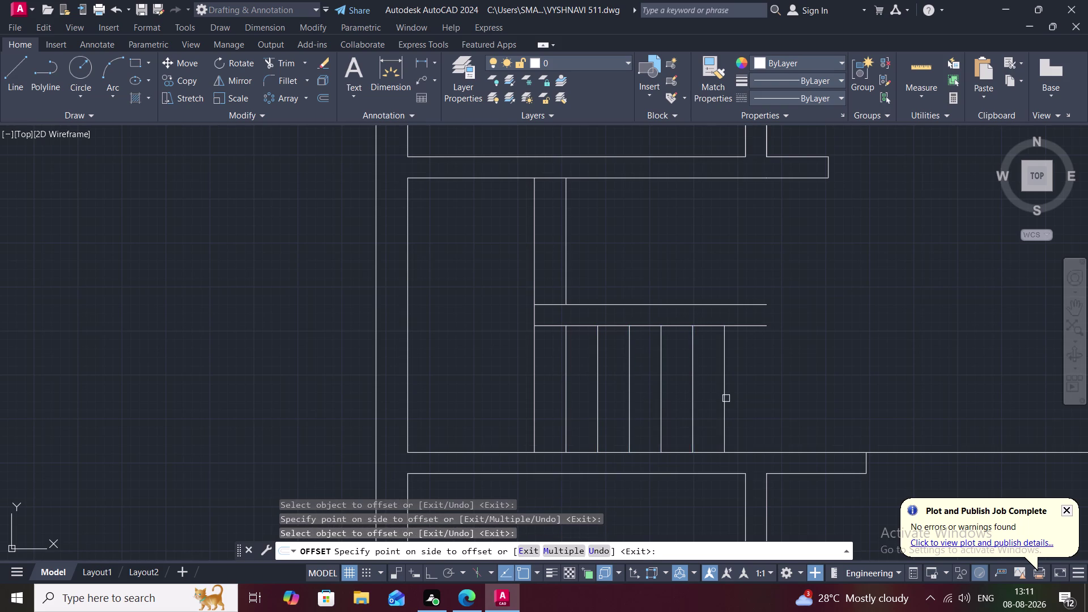
click(726, 398)
click(753, 400)
click(753, 400)
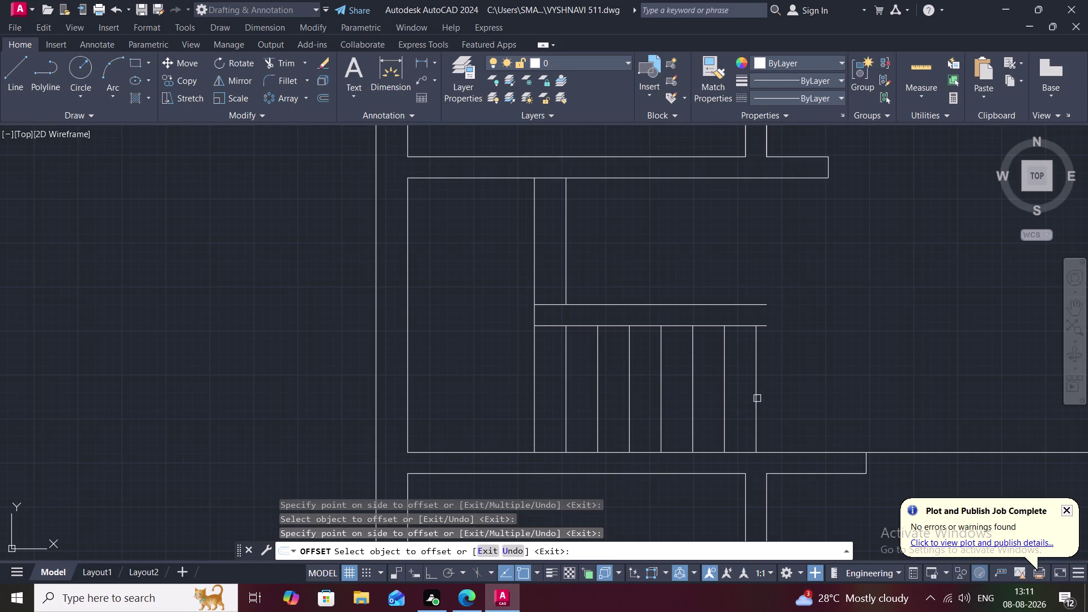
click(757, 399)
click(776, 400)
click(783, 404)
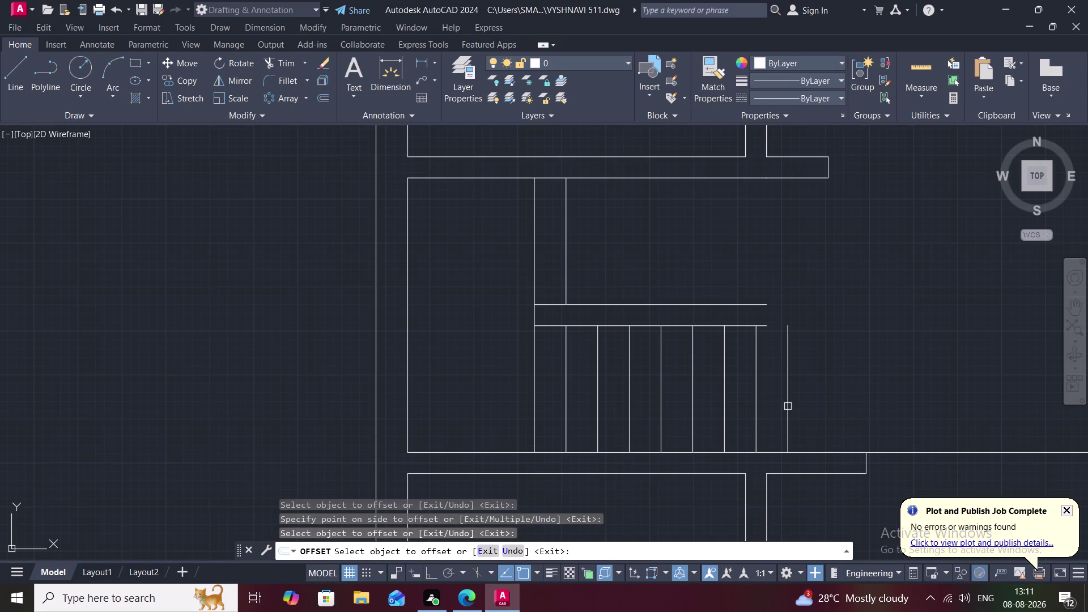
click(788, 407)
click(800, 405)
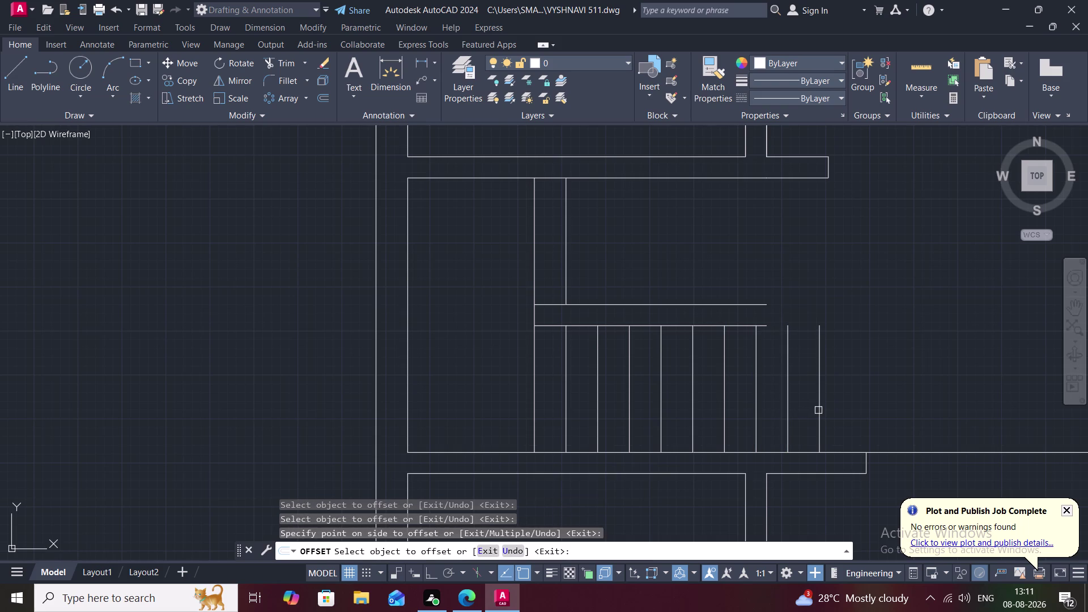
click(819, 411)
click(844, 414)
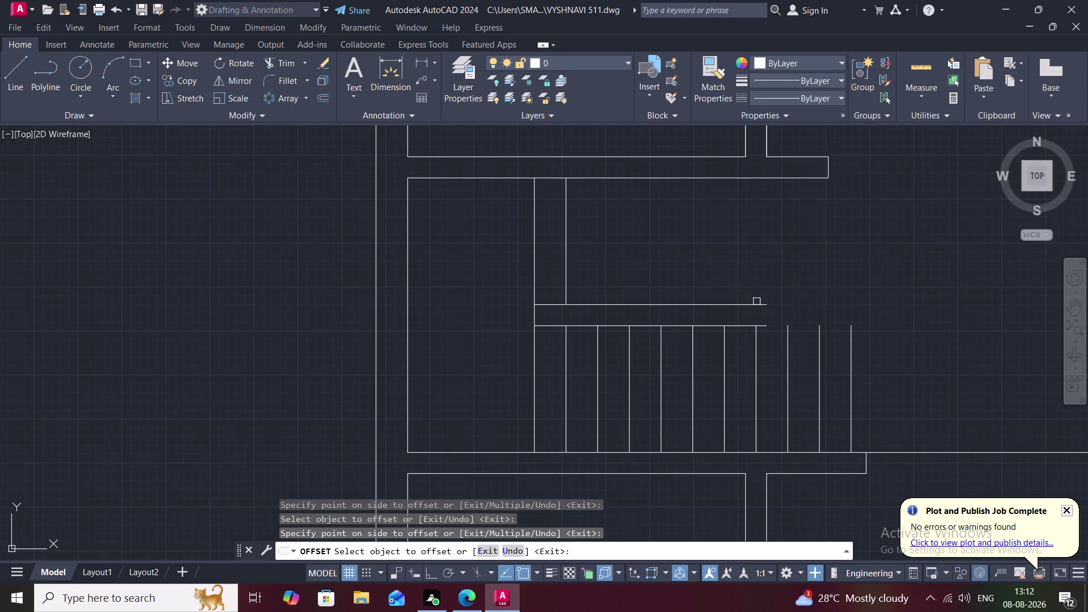
Extend the flight's top edge line across the treads to the last tread line.
text(ex)
key(space)
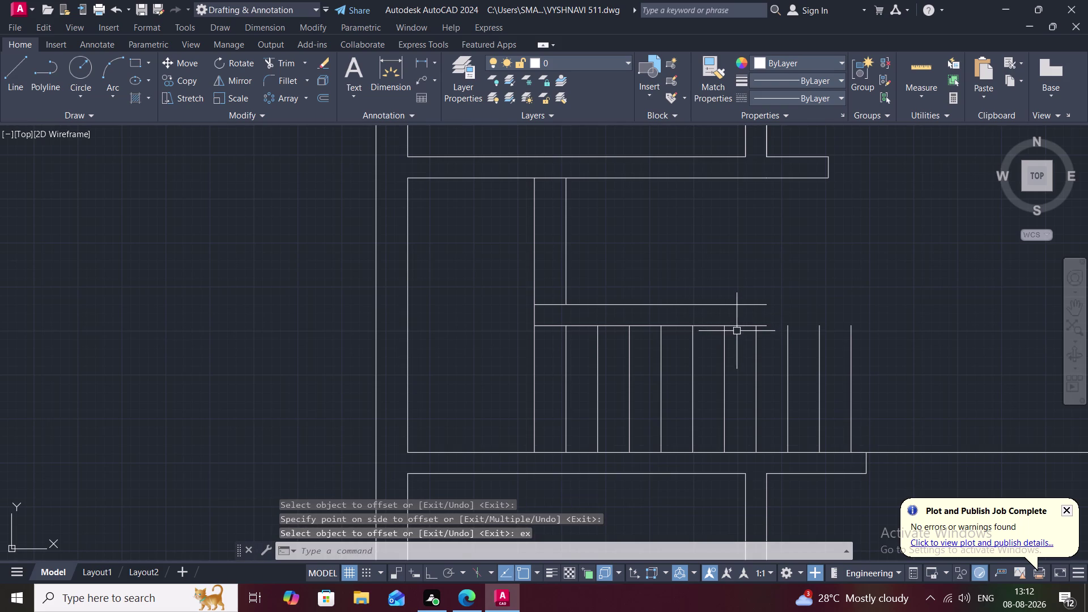
key(Escape)
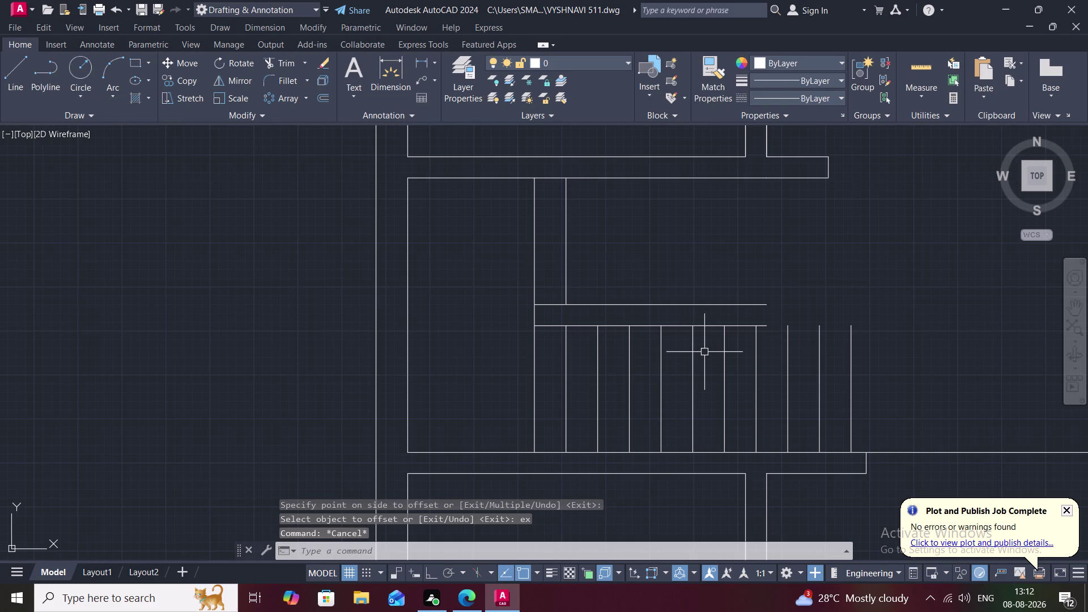
text(ex)
key(space)
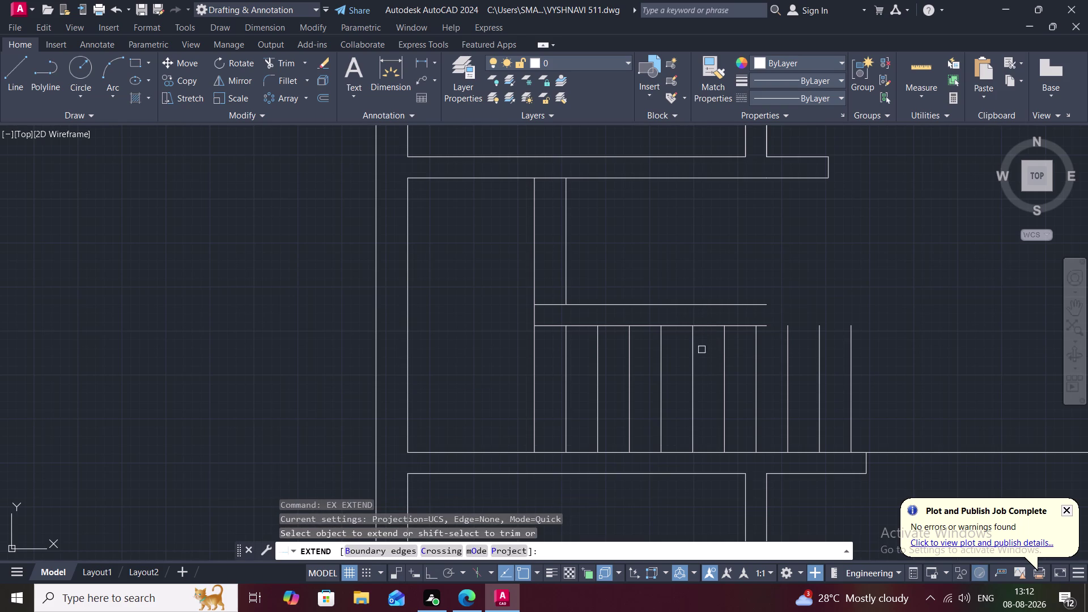
click(715, 329)
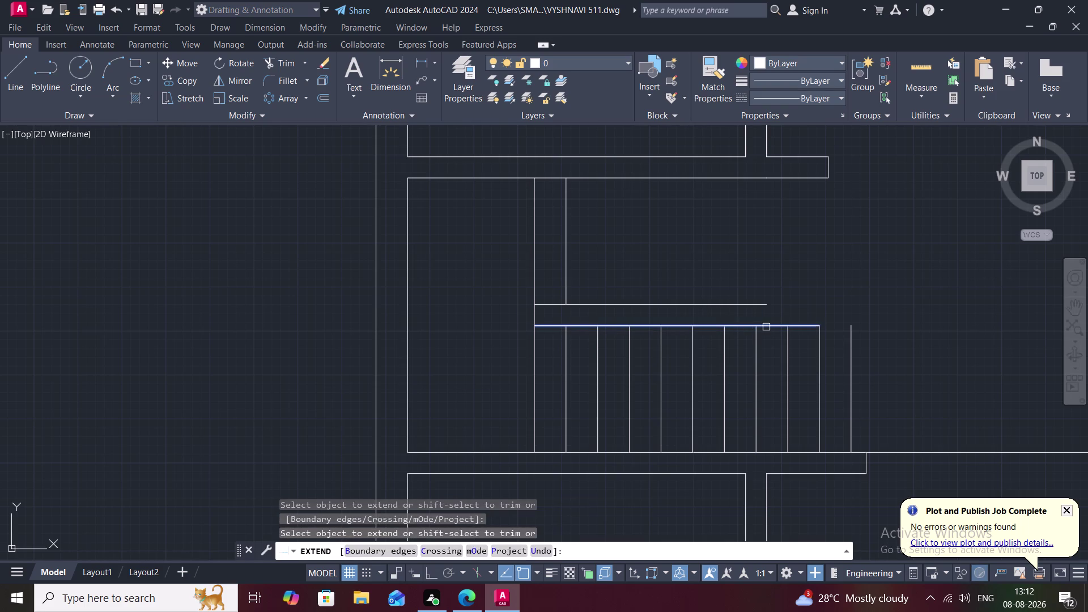
click(776, 328)
click(800, 326)
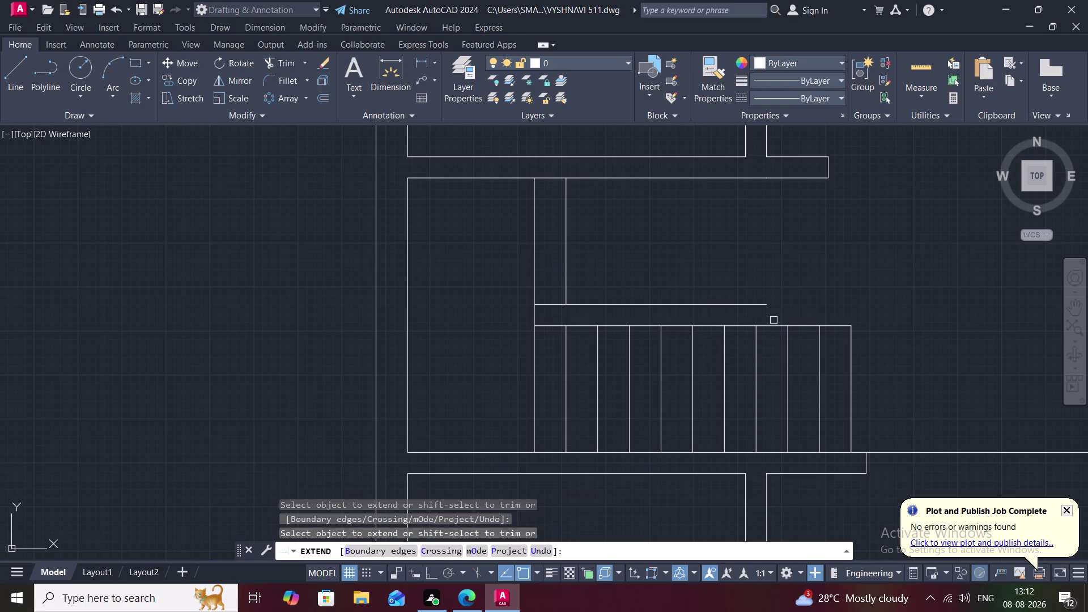
key(Escape)
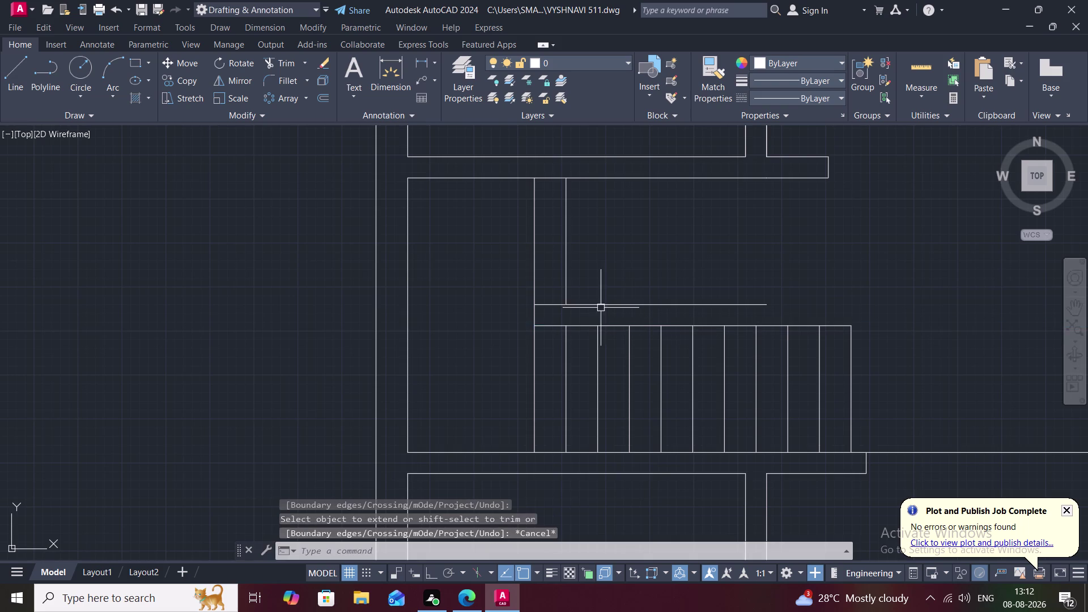
text(o)
key(space)
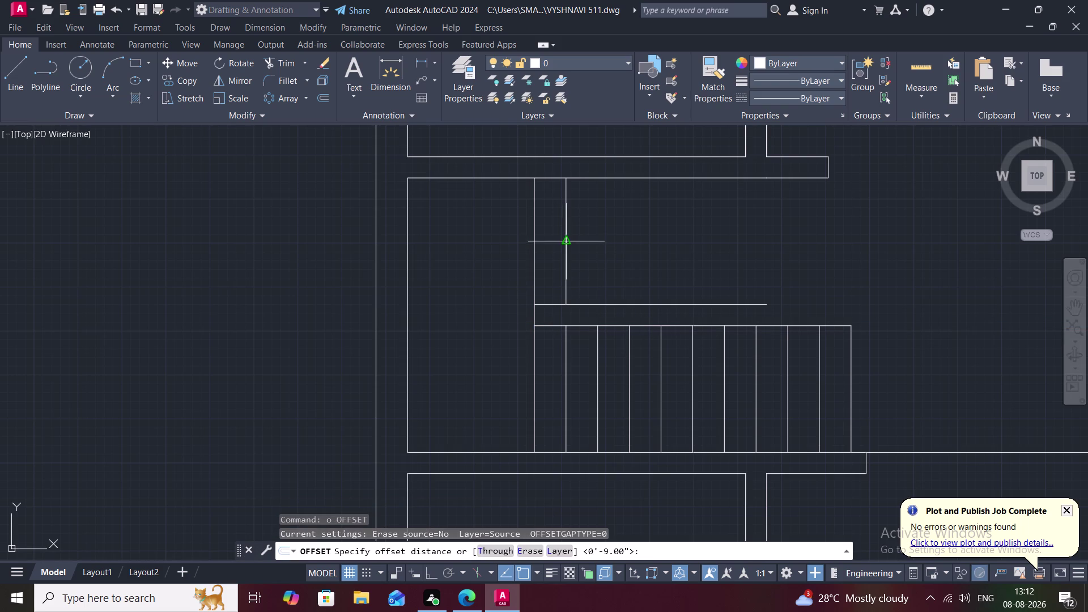
Offset 9" tread lines repeatedly across the upper staircase flight.
key(space)
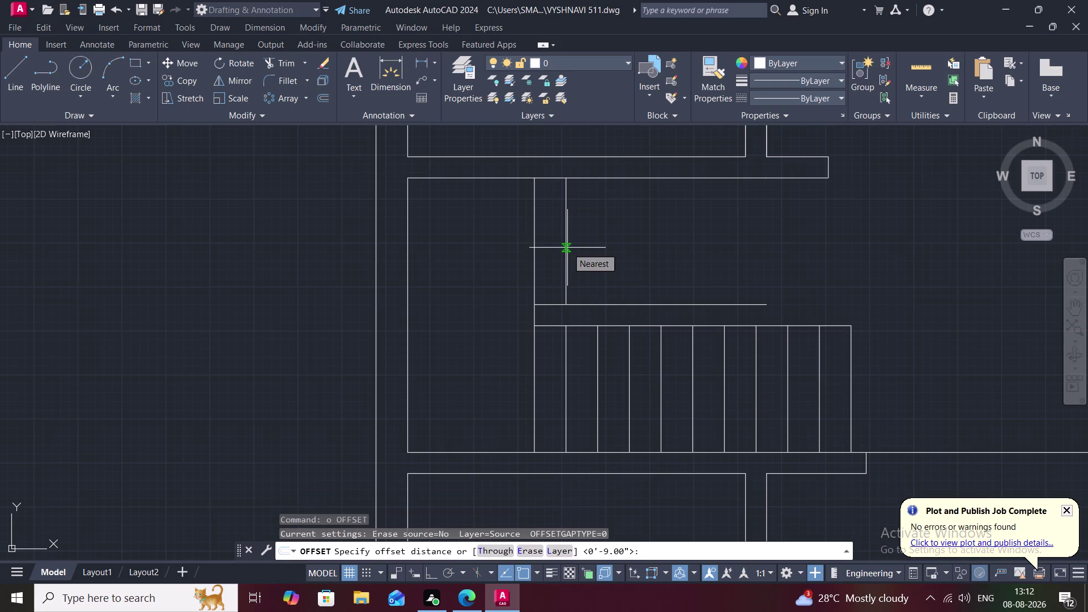
click(567, 248)
click(590, 261)
click(597, 262)
click(628, 271)
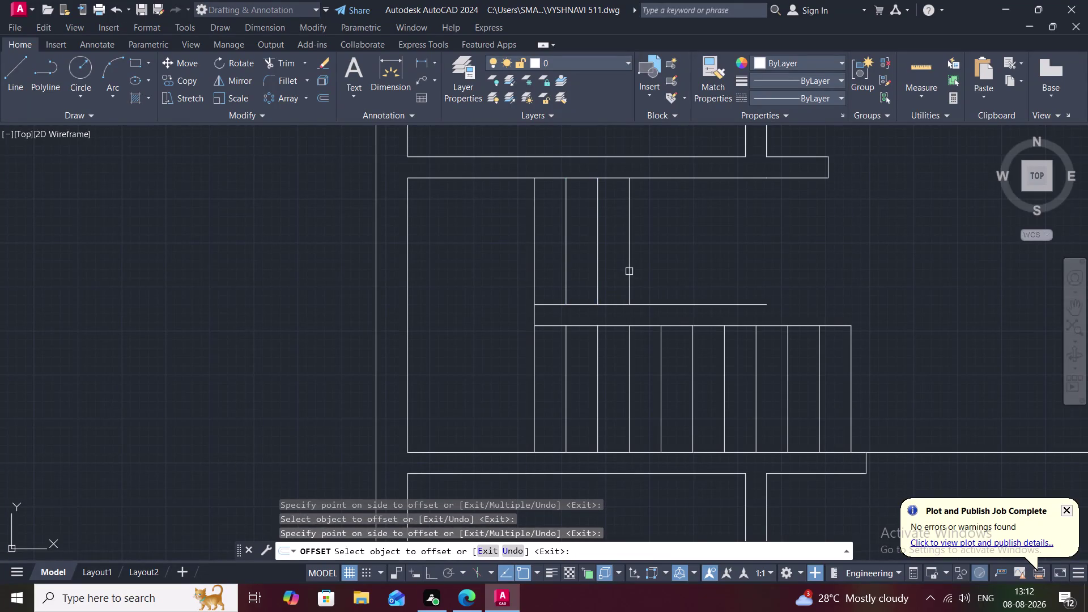
click(629, 272)
click(628, 267)
click(649, 273)
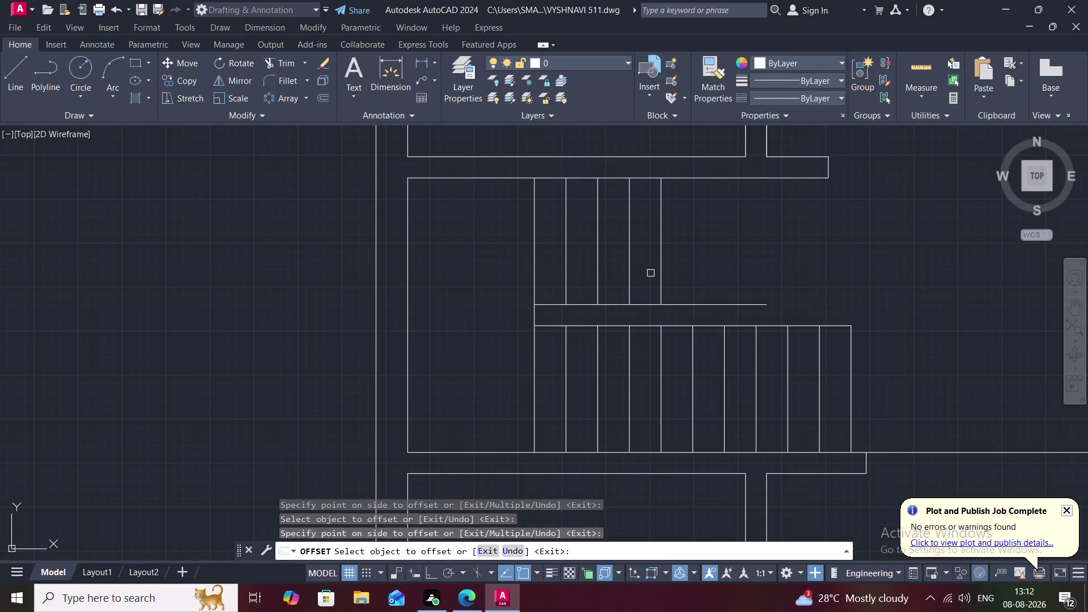
click(660, 276)
click(695, 282)
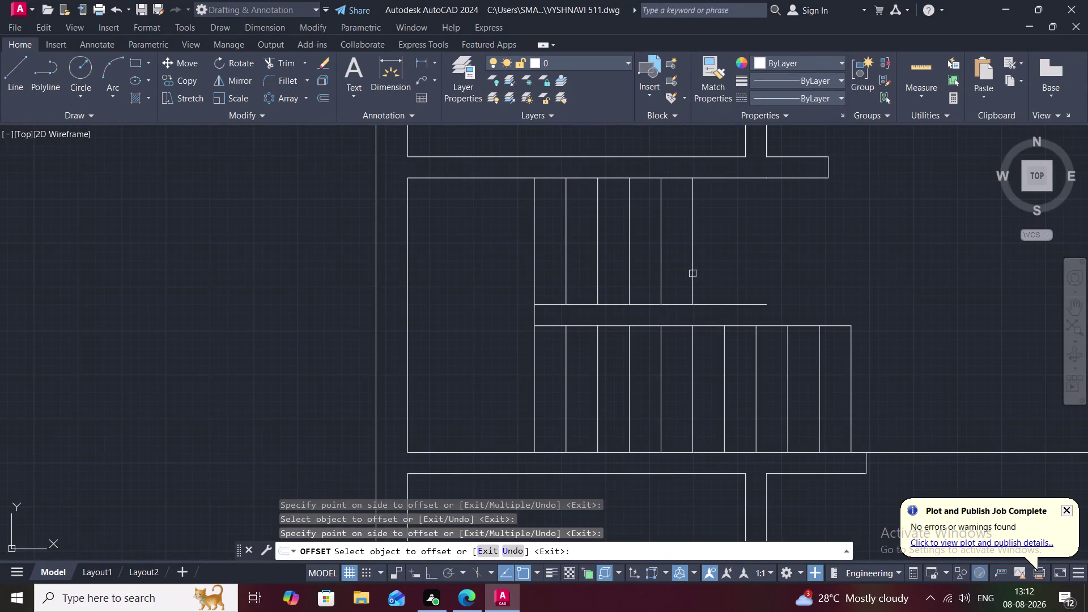
click(691, 273)
click(726, 276)
click(726, 275)
click(758, 278)
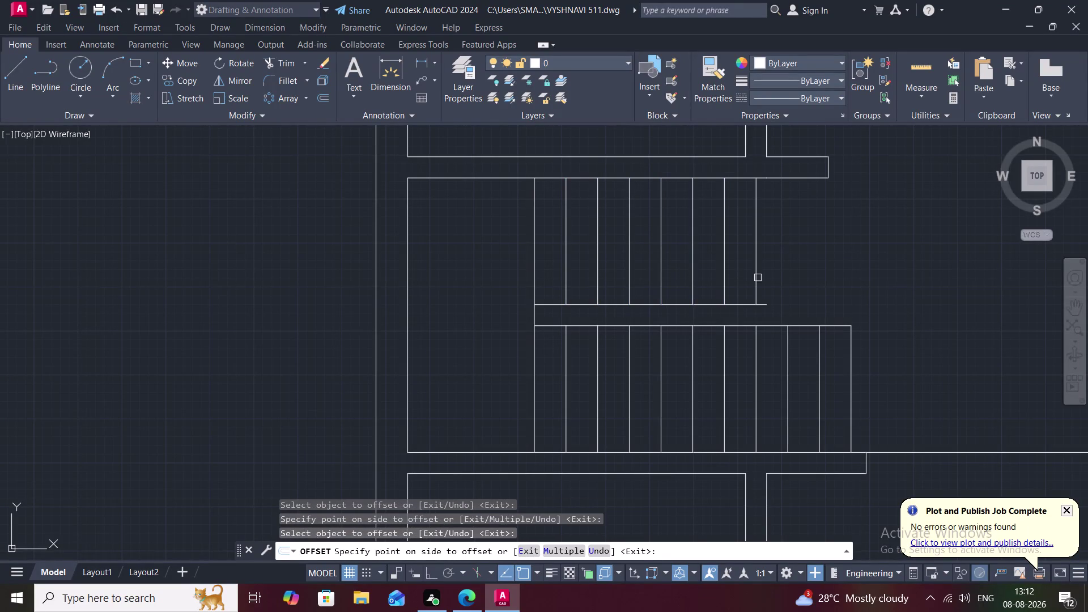
click(758, 277)
click(776, 278)
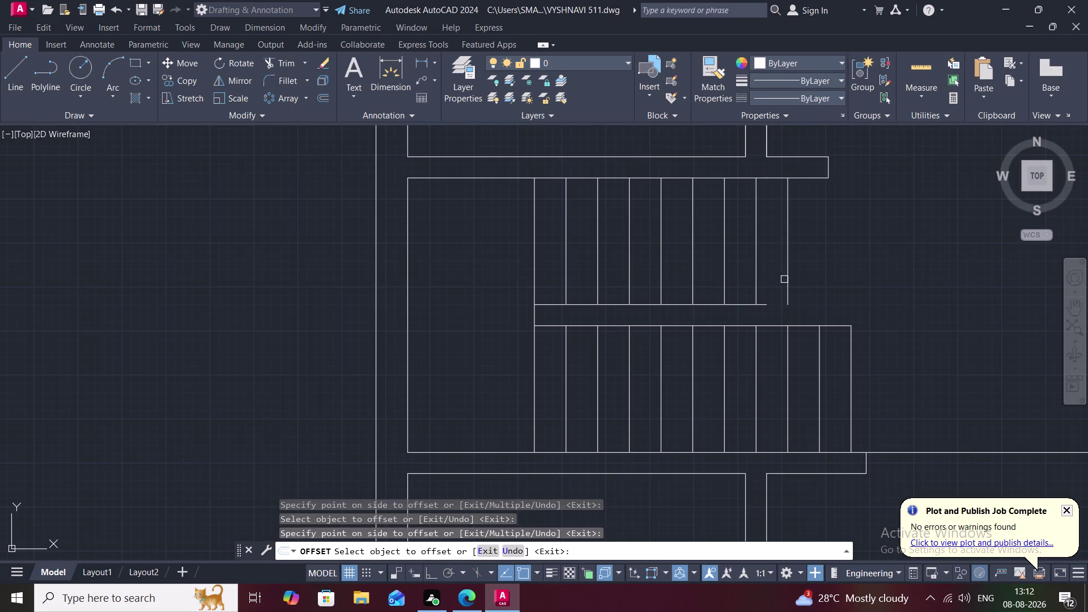
click(787, 282)
click(803, 282)
click(853, 399)
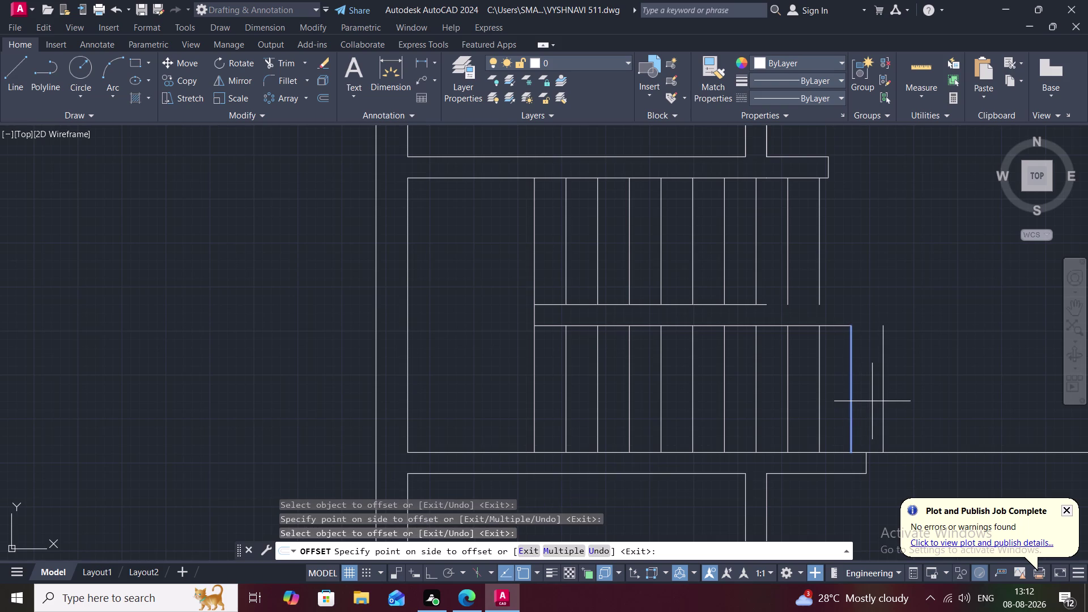
Add a parallel copy of the stair line to the right of the upper flight.
click(872, 401)
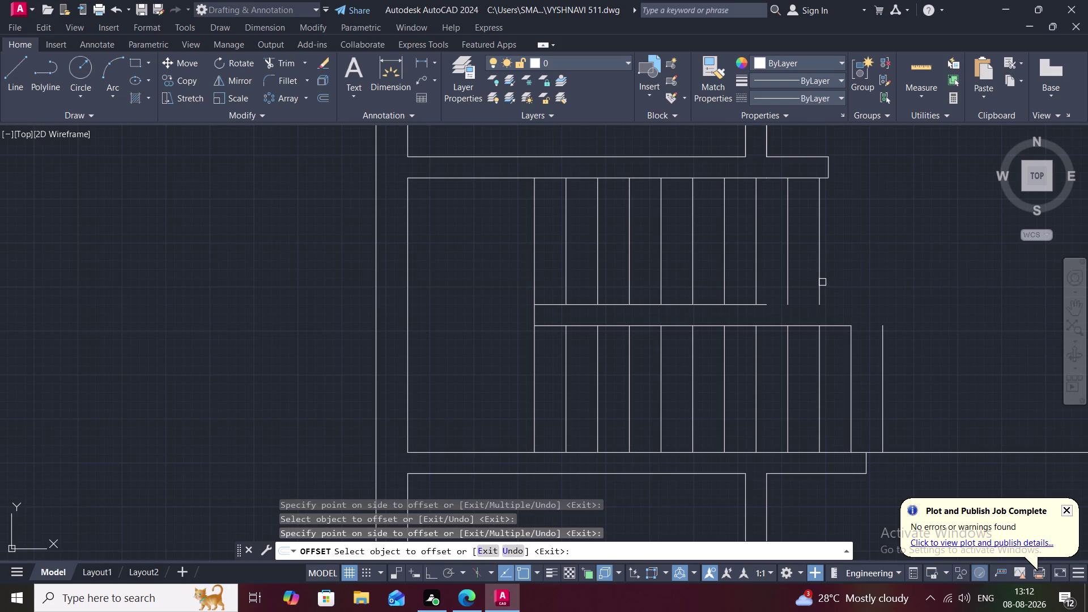
click(821, 283)
click(828, 282)
key(Escape)
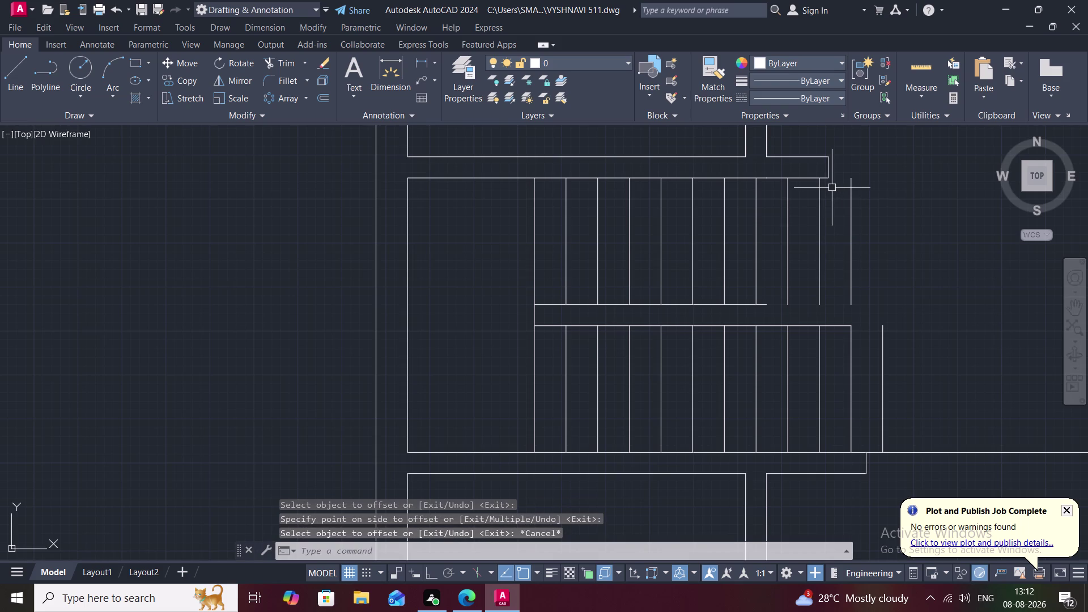
Extend the new vertical stair line up to the wall and down to the landing.
text(ex)
key(space)
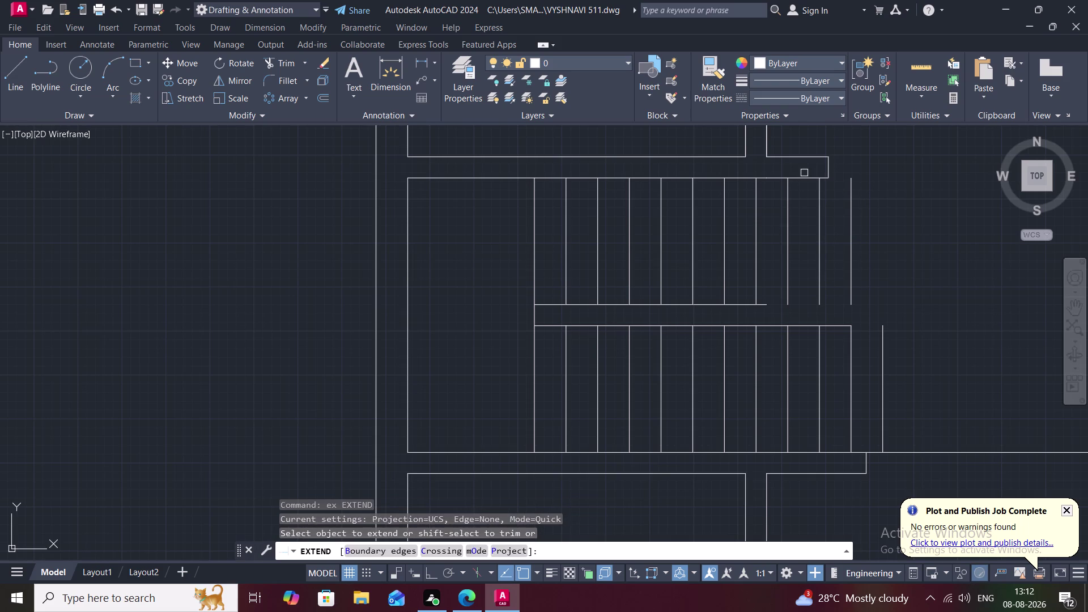
click(807, 179)
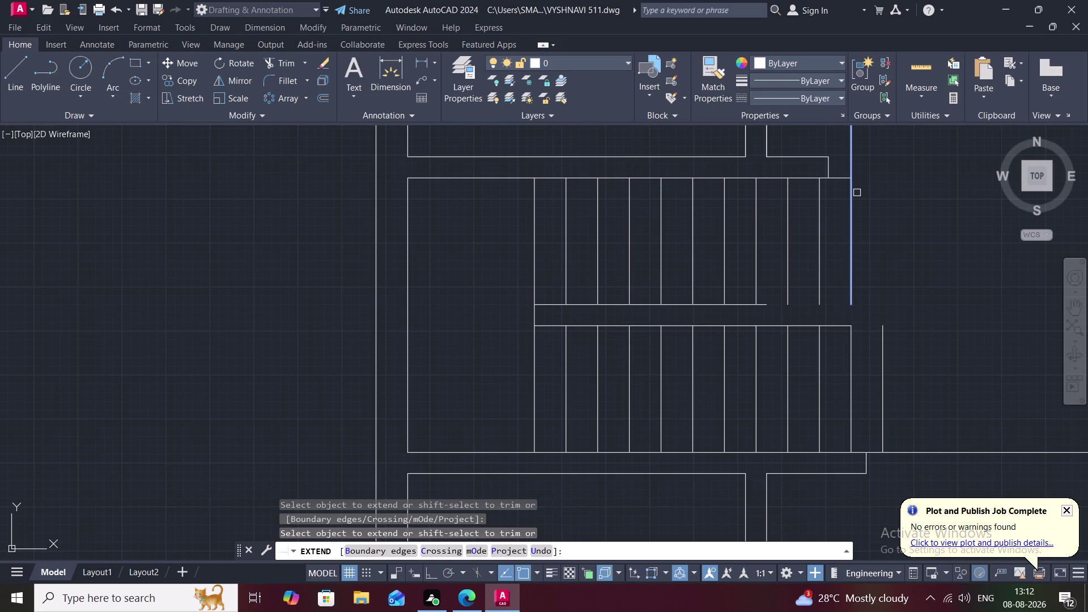
scroll(down, 3)
middle_drag(854, 193, 841, 264)
scroll(down, 3)
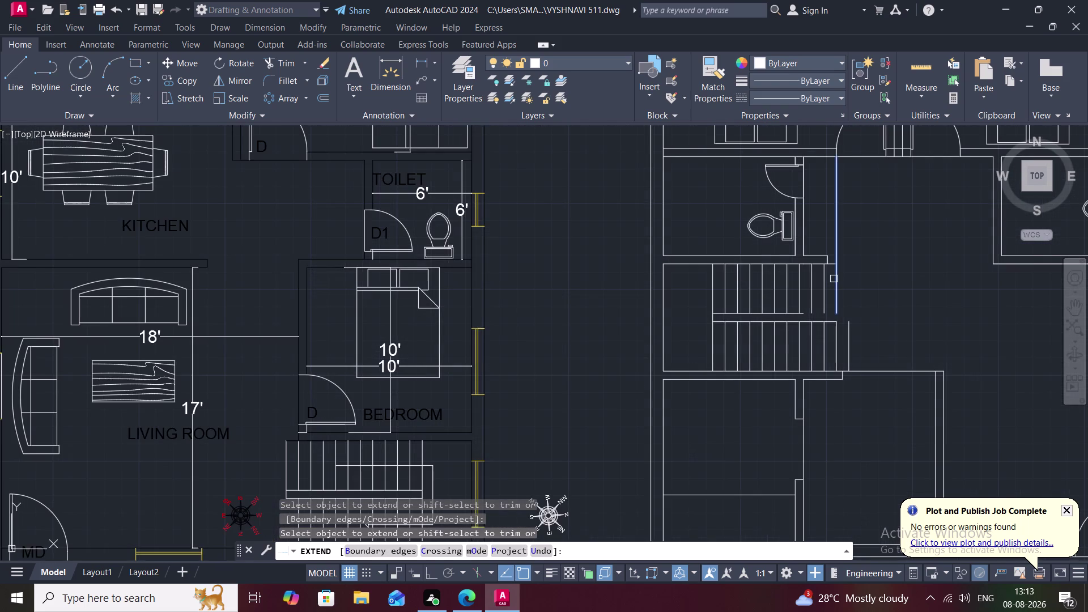
click(834, 279)
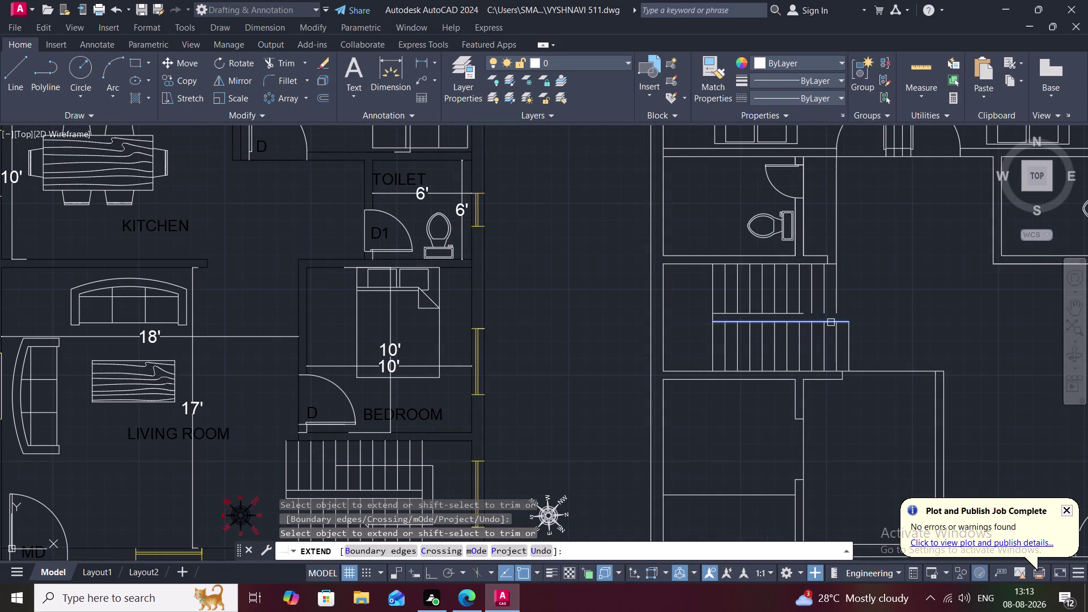
Extend the landing line across the staircase to its edges.
click(830, 322)
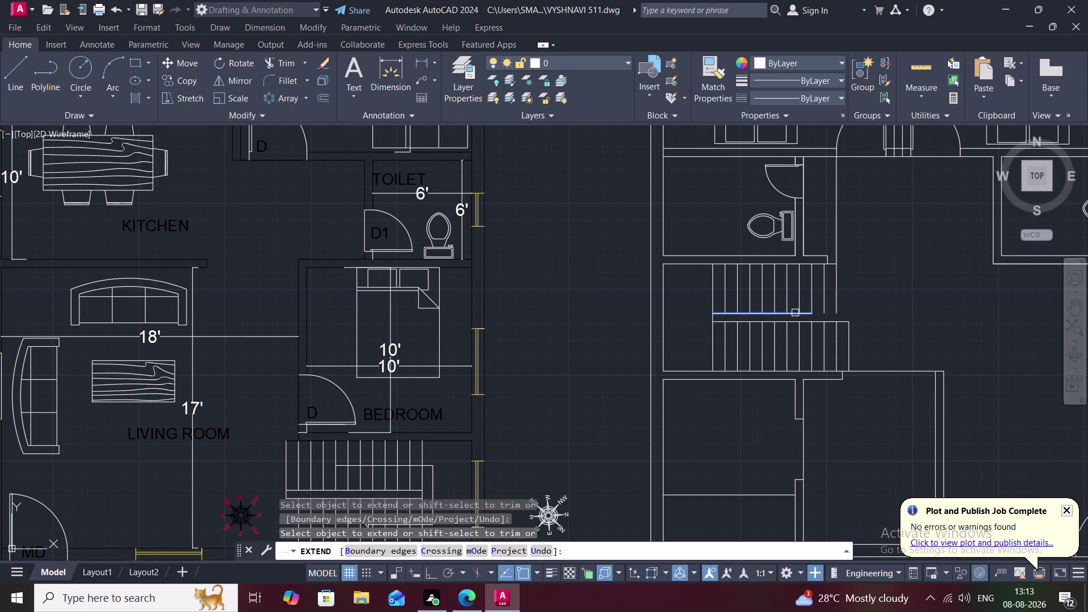
scroll(up, 3)
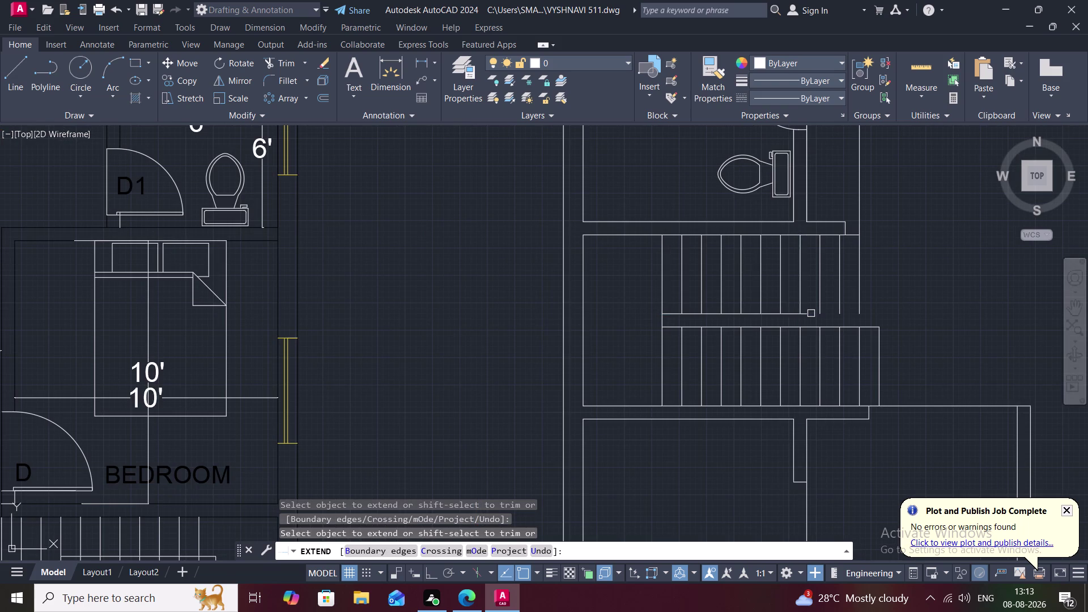
click(811, 314)
key(Escape)
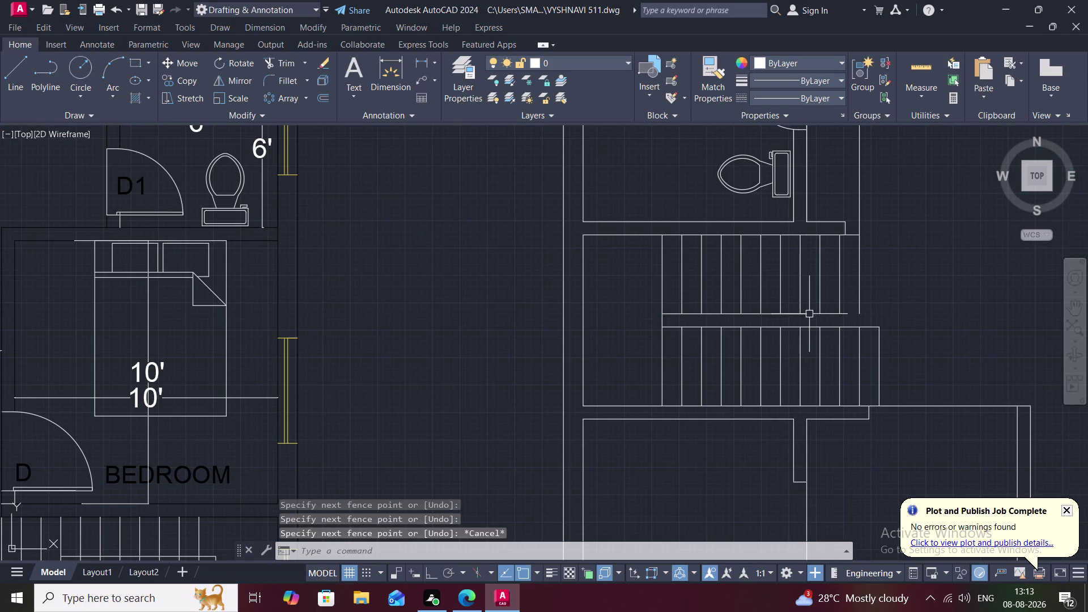
key(space)
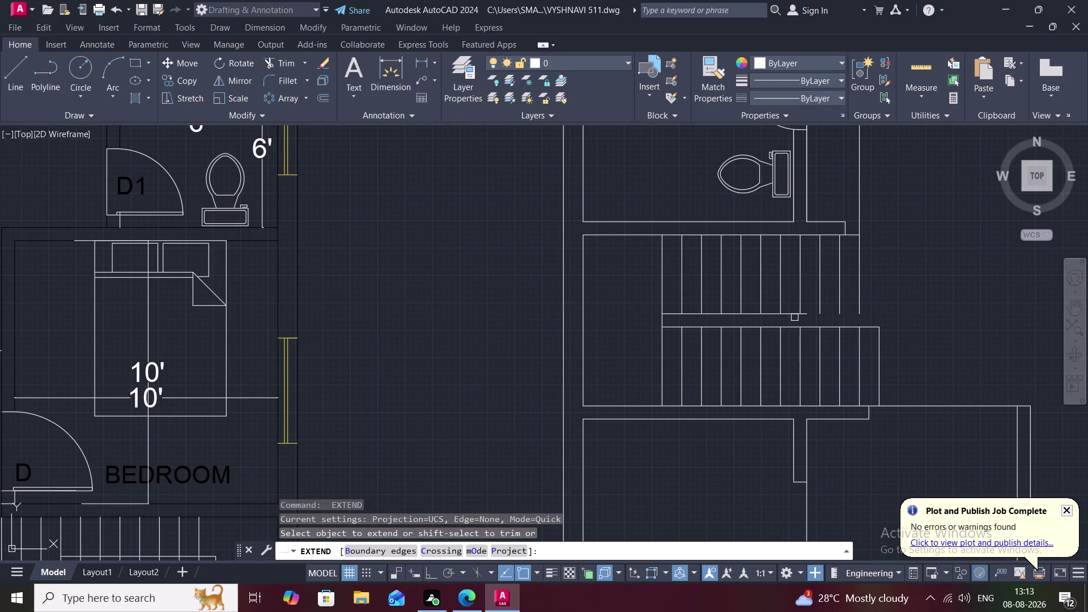
click(790, 314)
click(812, 311)
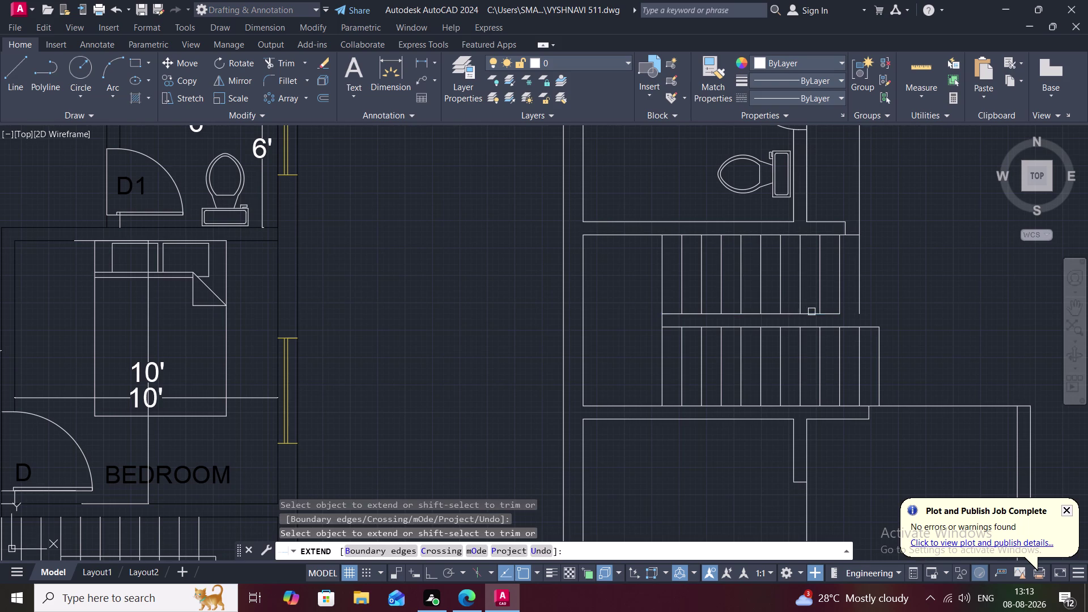
click(832, 315)
key(Escape)
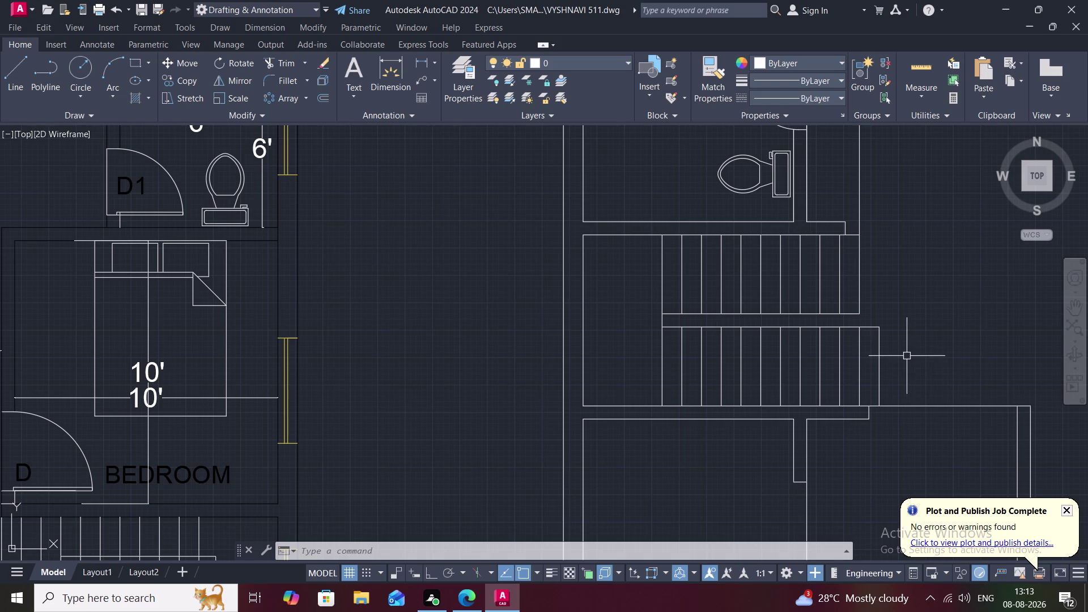
Trim the small stray line beside the toilet.
scroll(down, 3)
middle_drag(907, 349, 900, 368)
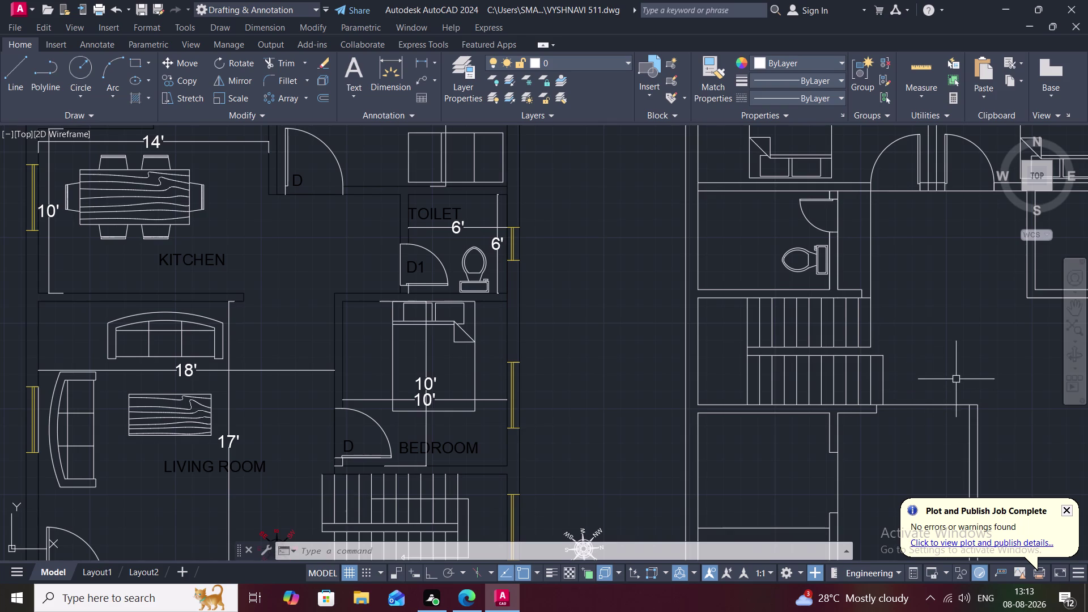
text(tr)
key(space)
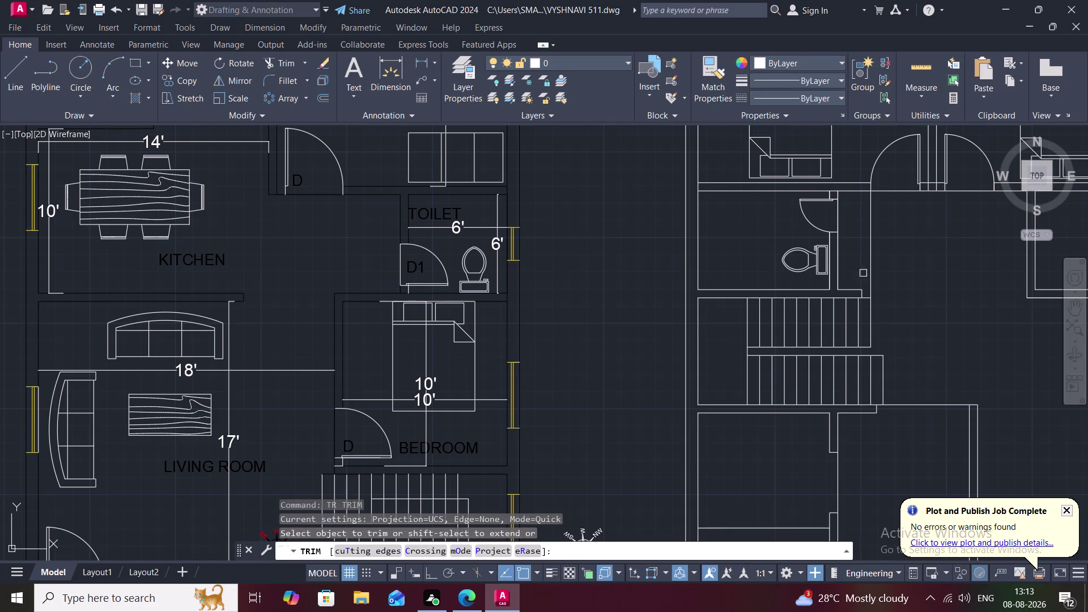
click(871, 260)
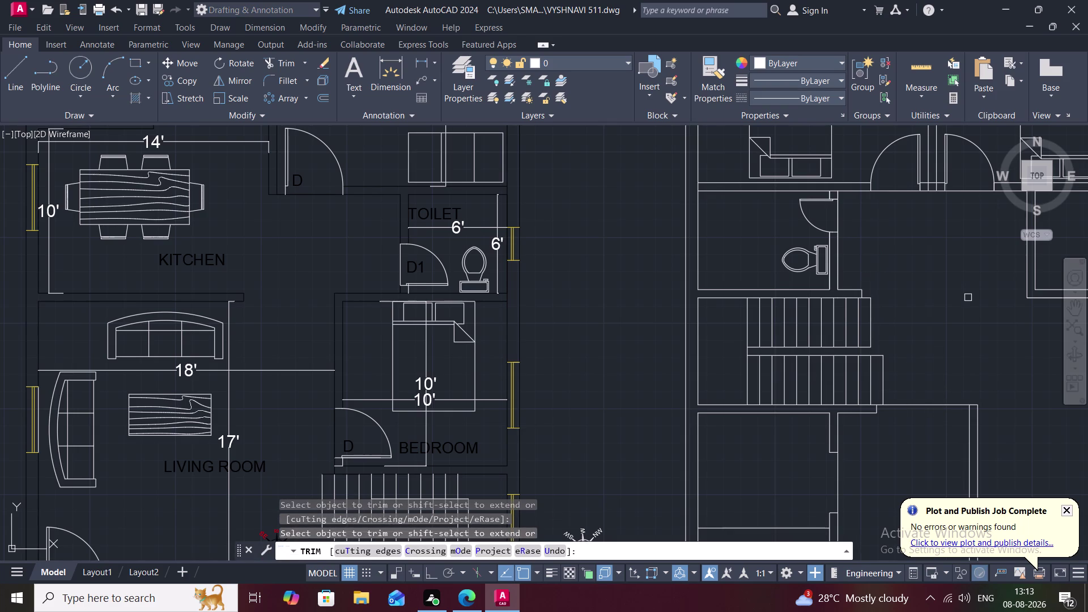
key(Escape)
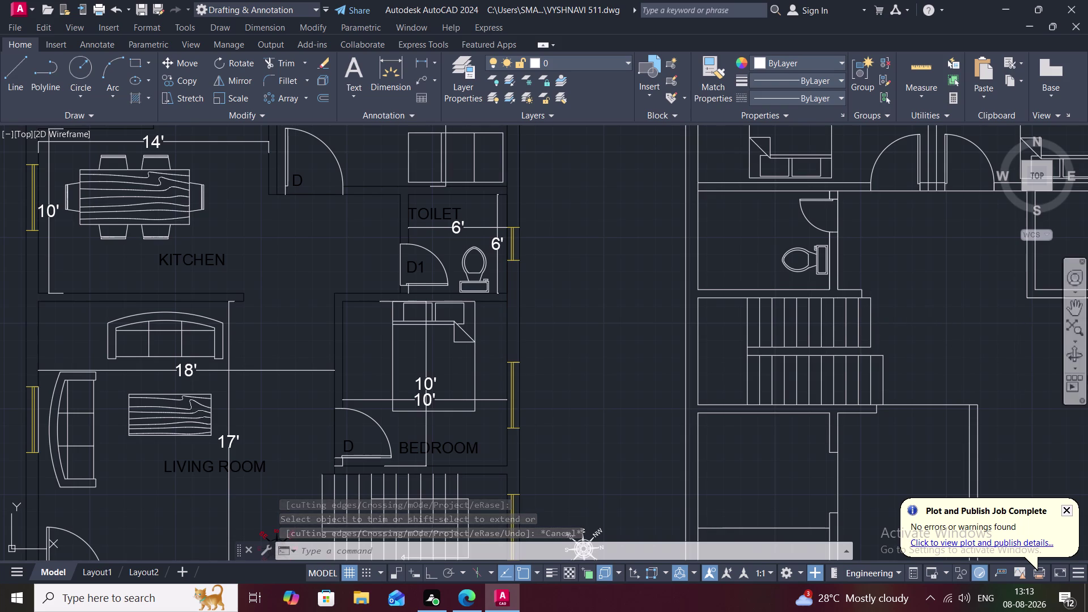
Extend the toilet wall line down to the stair and the short horizontal line to the wall.
text(ex)
key(space)
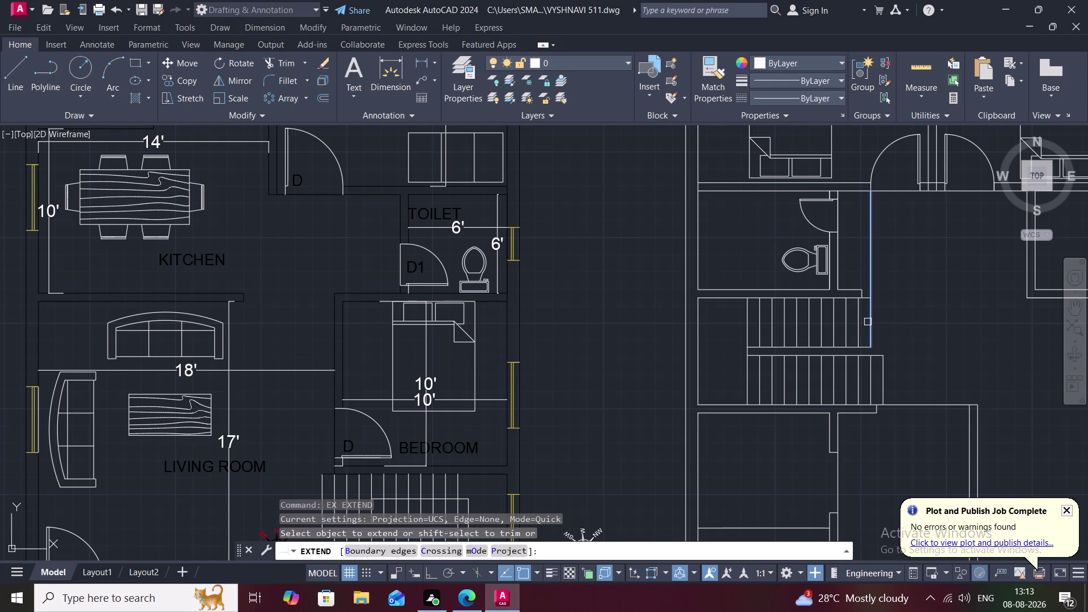
click(867, 322)
key(Escape)
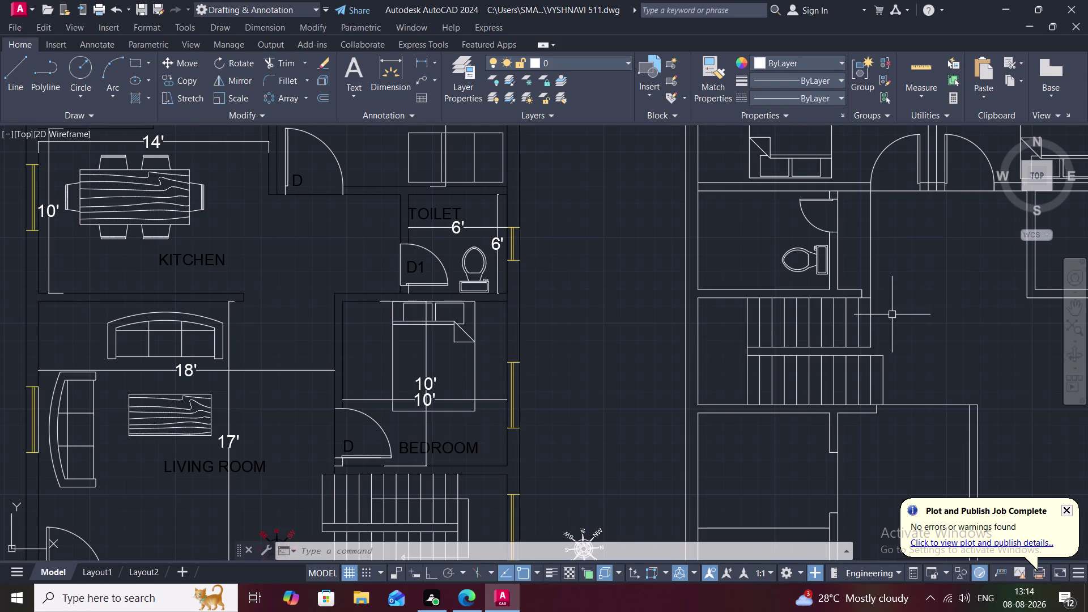
text(ex)
key(space)
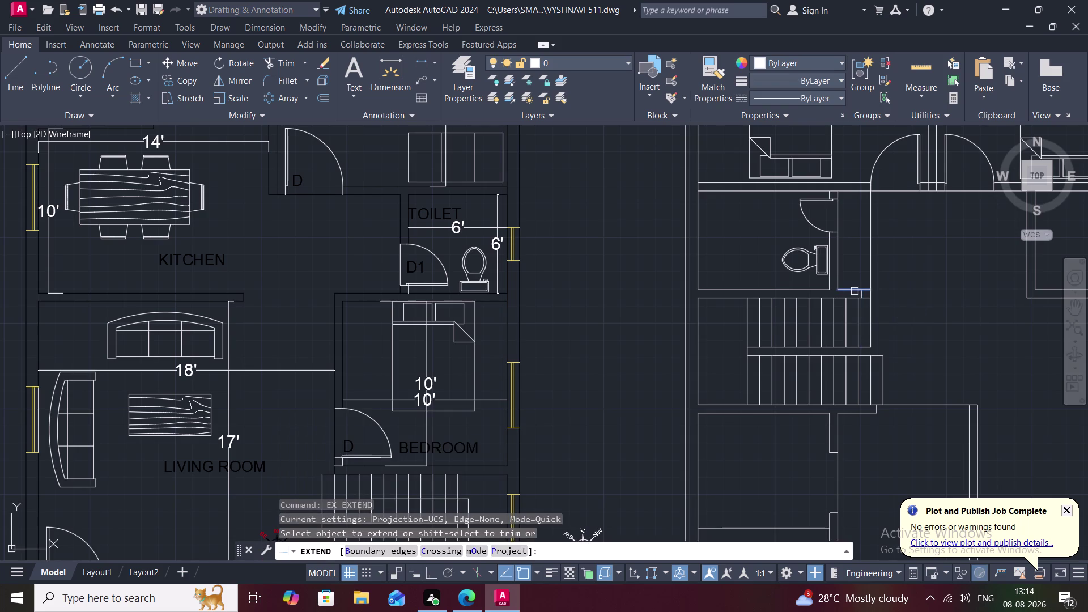
click(854, 290)
key(Escape)
Trim the line end and the overlapping line at the toilet corner.
scroll(up, 3)
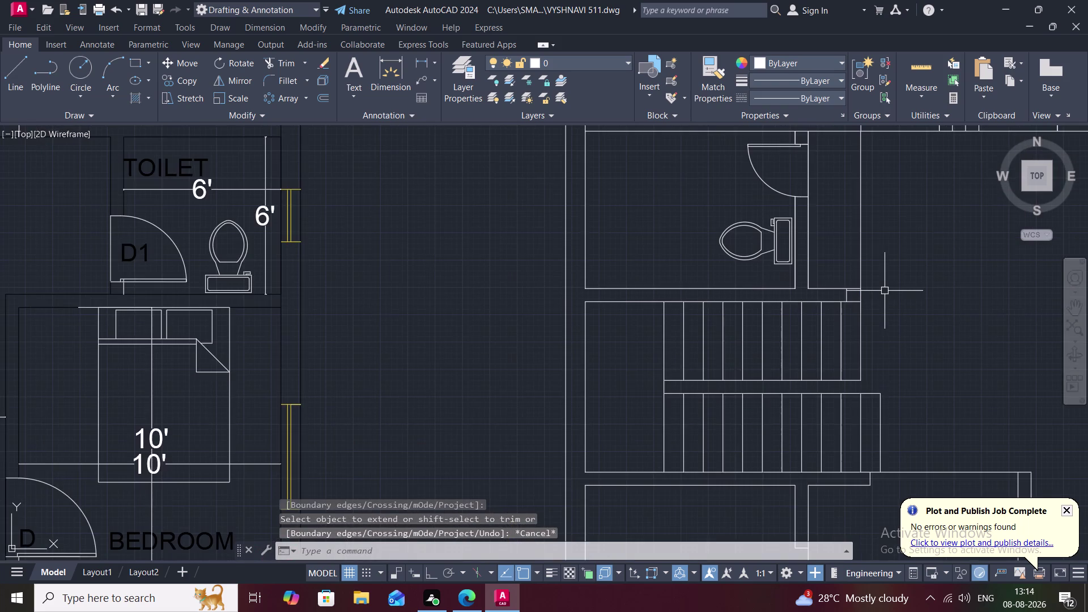
text(tr)
key(space)
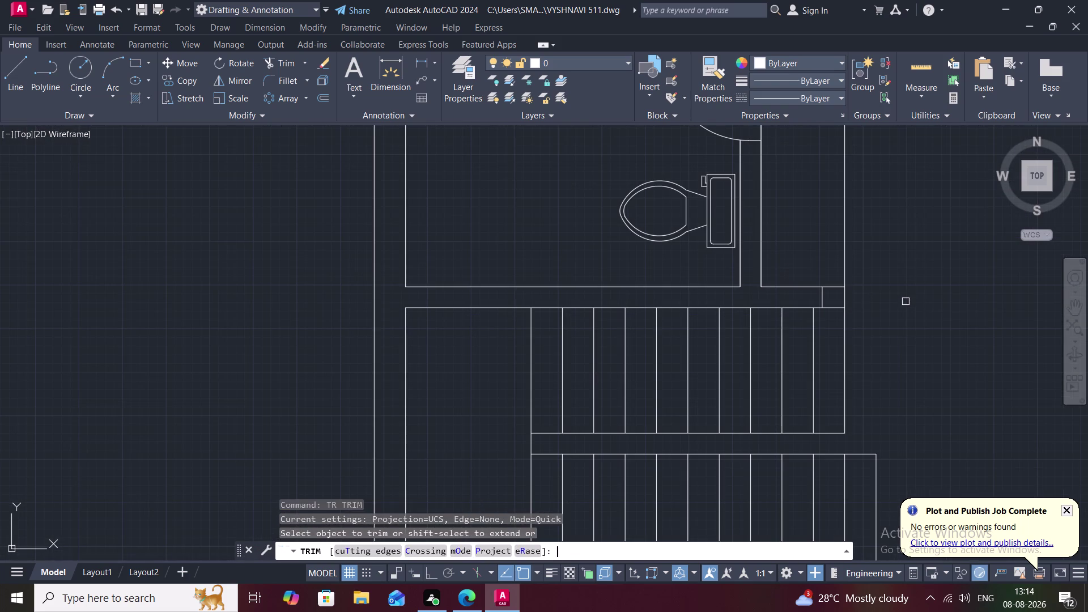
click(824, 296)
key(Escape)
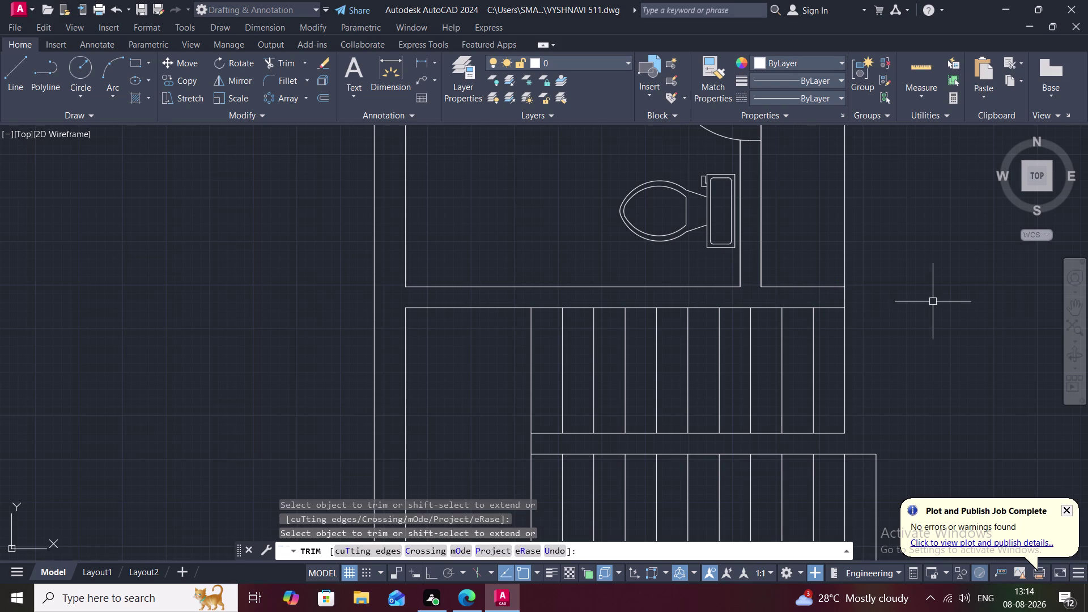
text(tr)
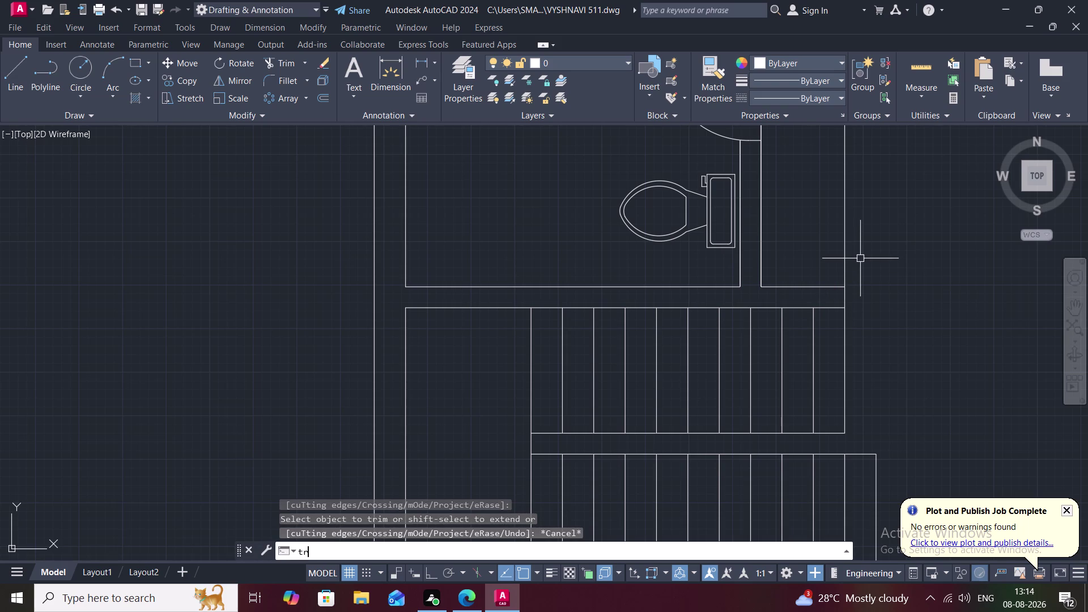
key(space)
click(843, 243)
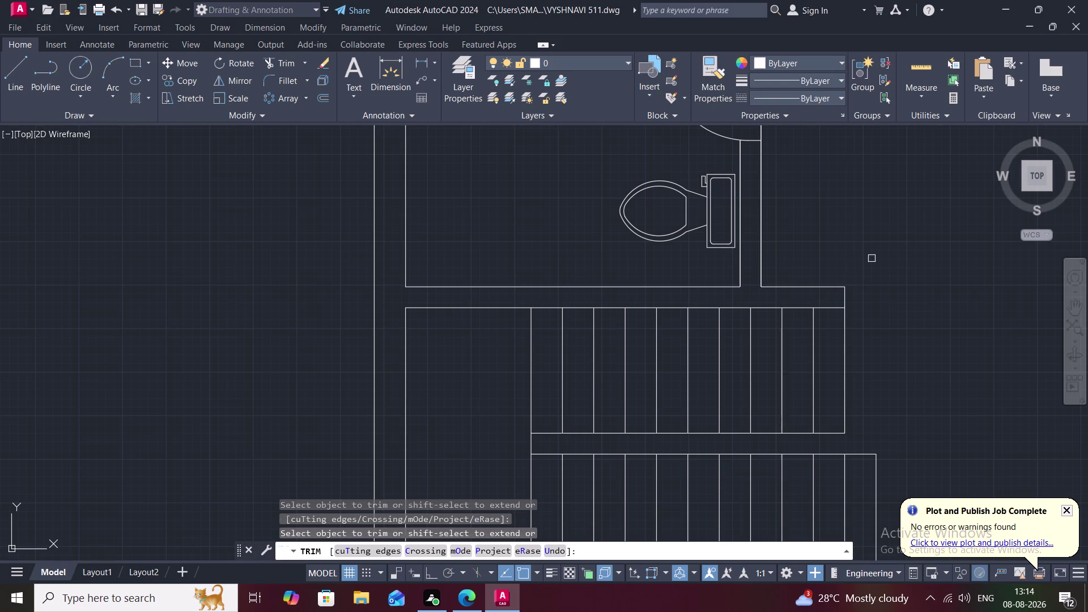
scroll(down, 3)
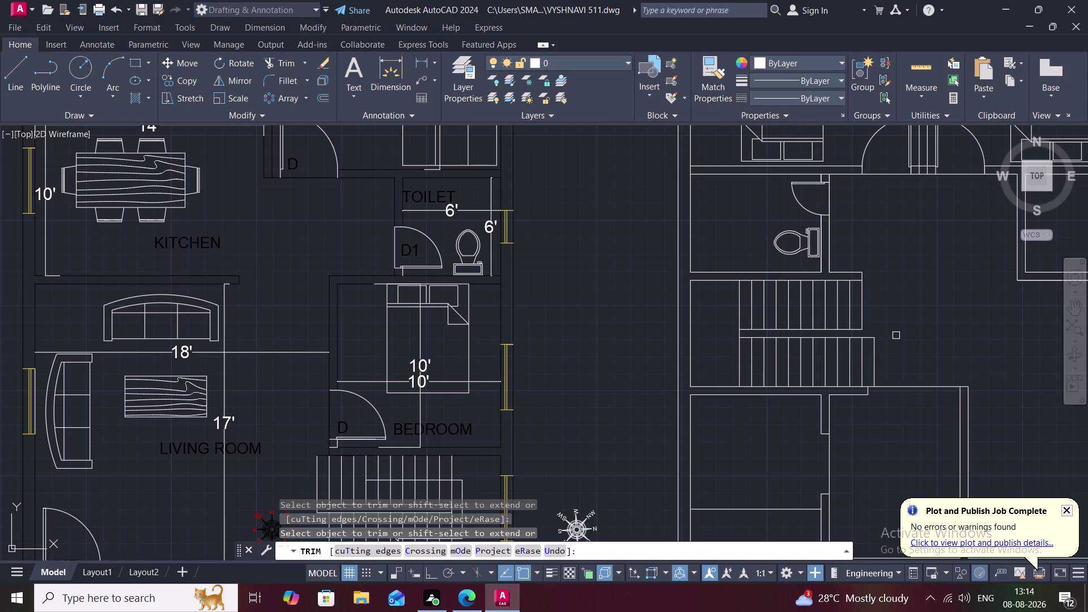
key(Escape)
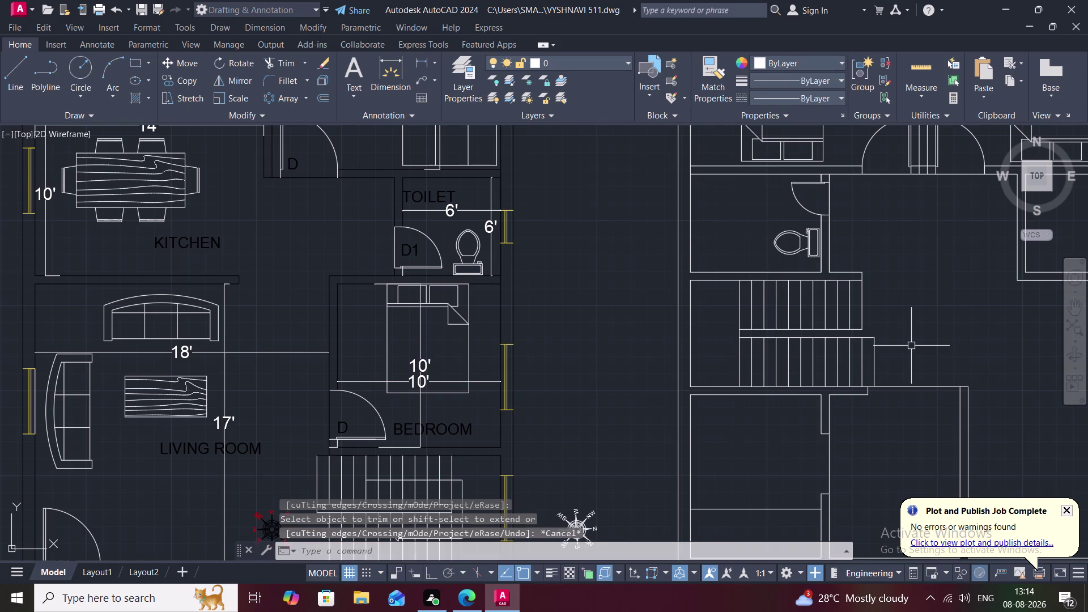
Extend the lower stair side line down to the wall.
text(ex)
key(space)
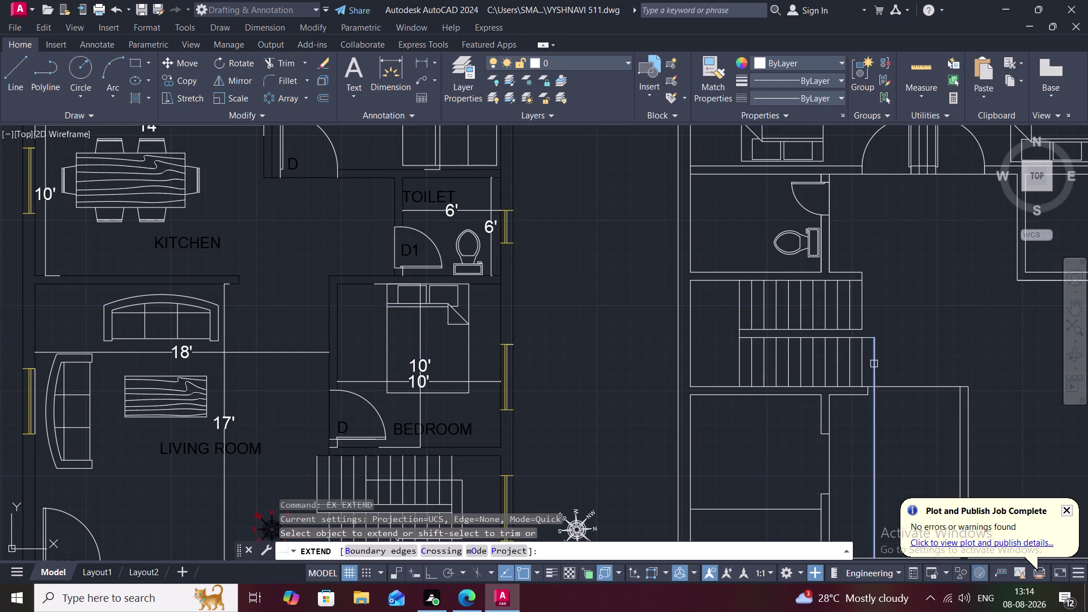
click(874, 364)
key(Escape)
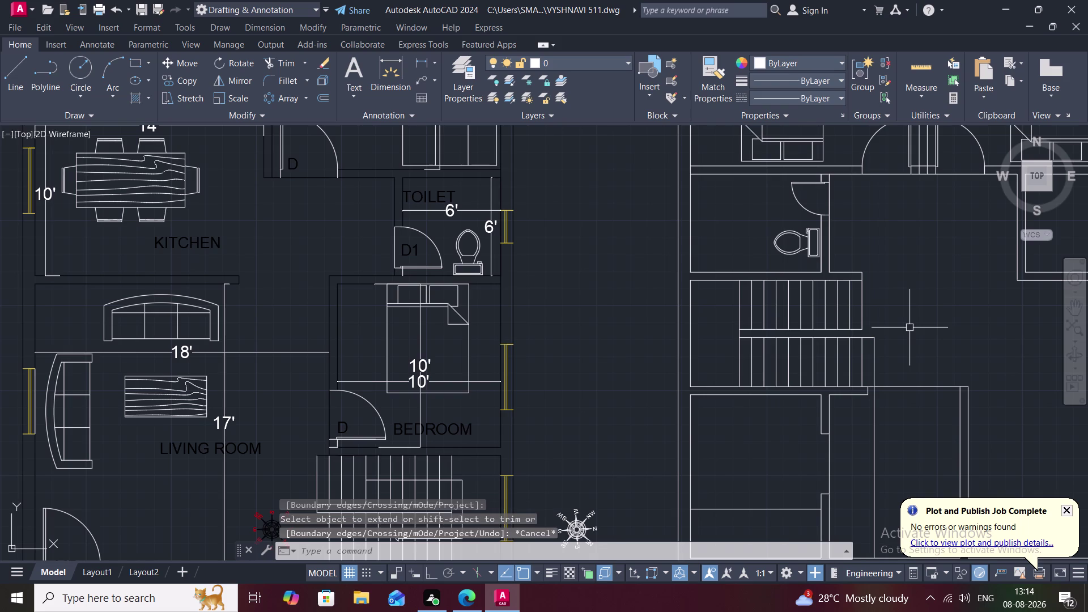
text(ex)
key(space)
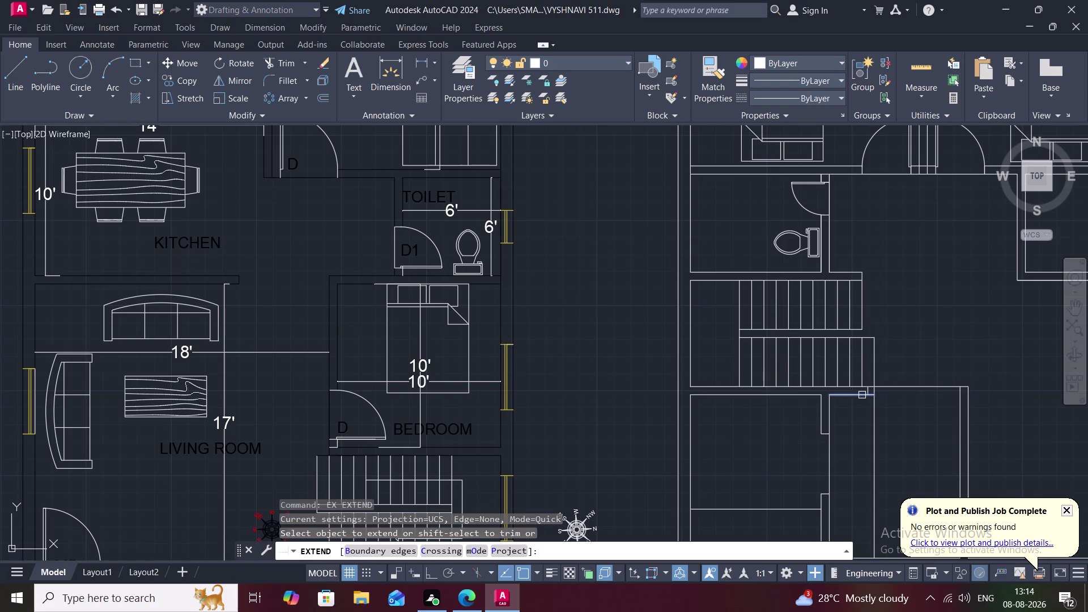
click(862, 395)
key(Escape)
scroll(up, 3)
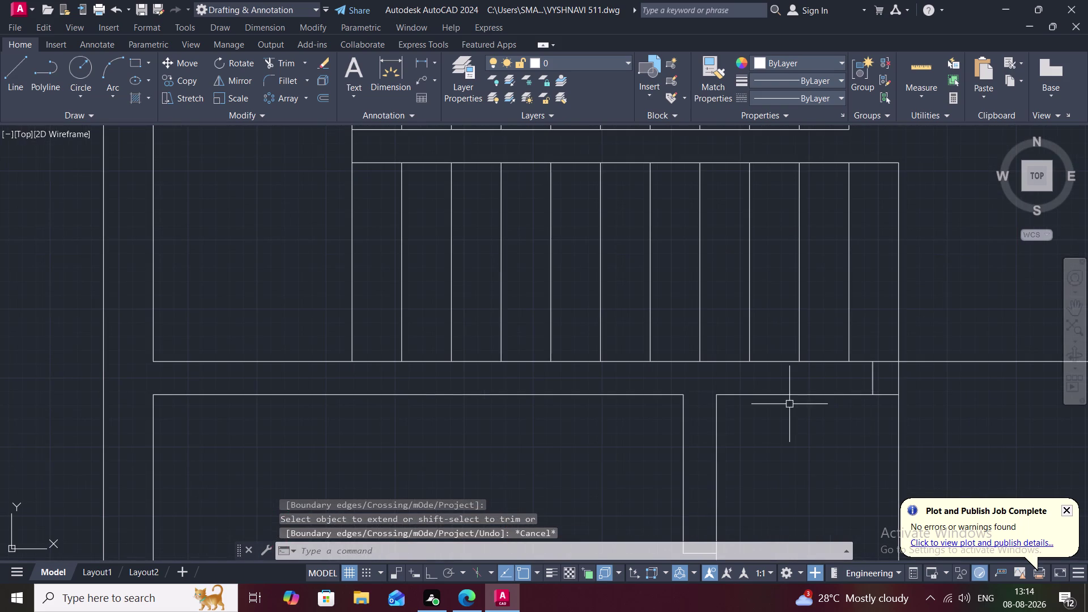
key(Escape)
Trim the leftover line pieces beside the staircase landing.
text(tr)
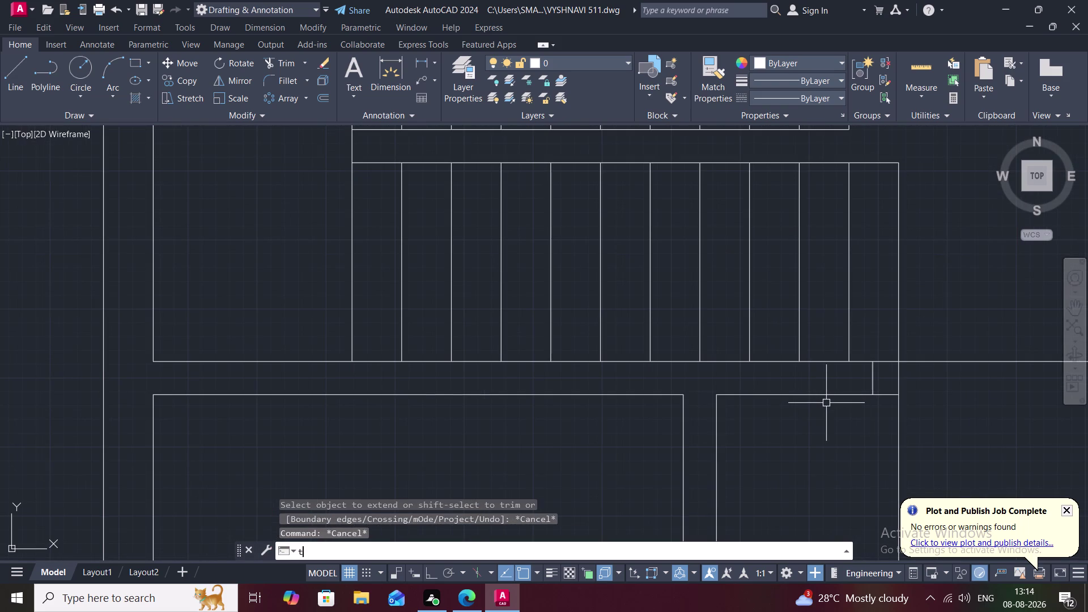
key(space)
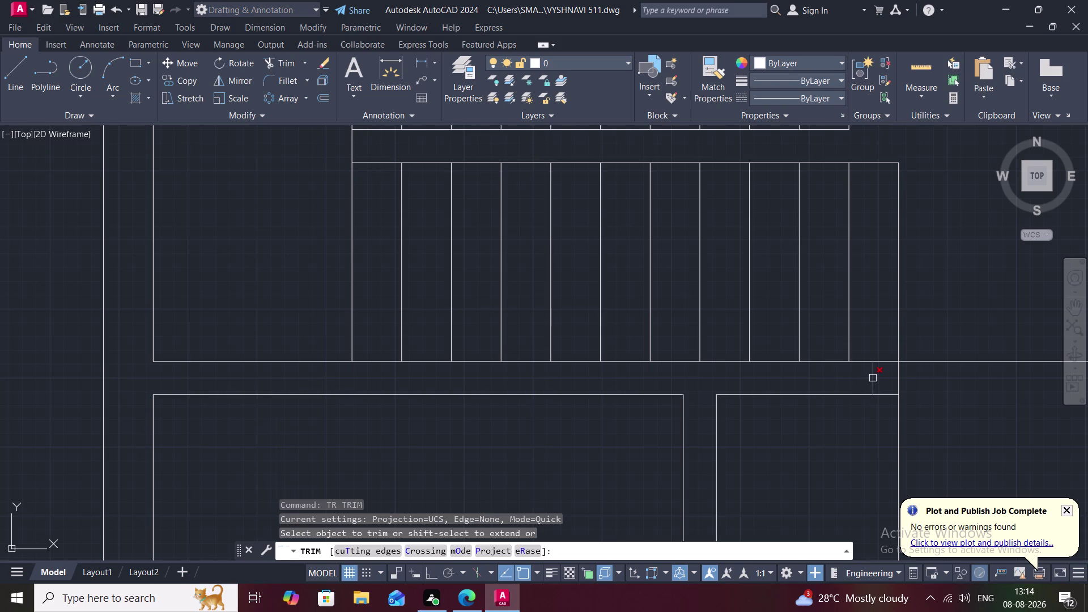
click(874, 378)
scroll(down, 3)
middle_drag(868, 416, 843, 313)
scroll(down, 3)
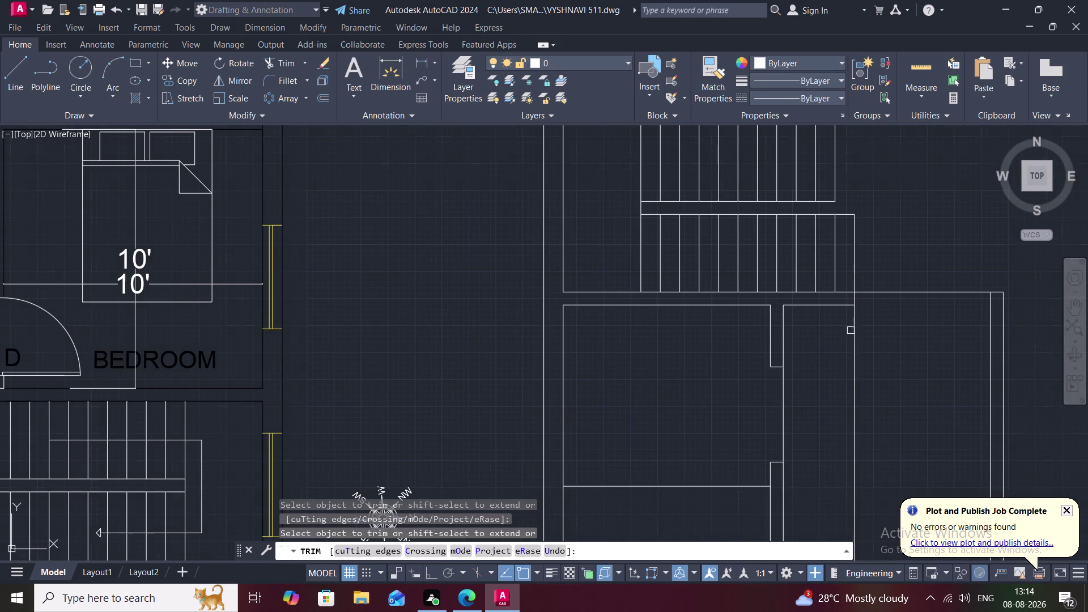
click(854, 336)
scroll(down, 3)
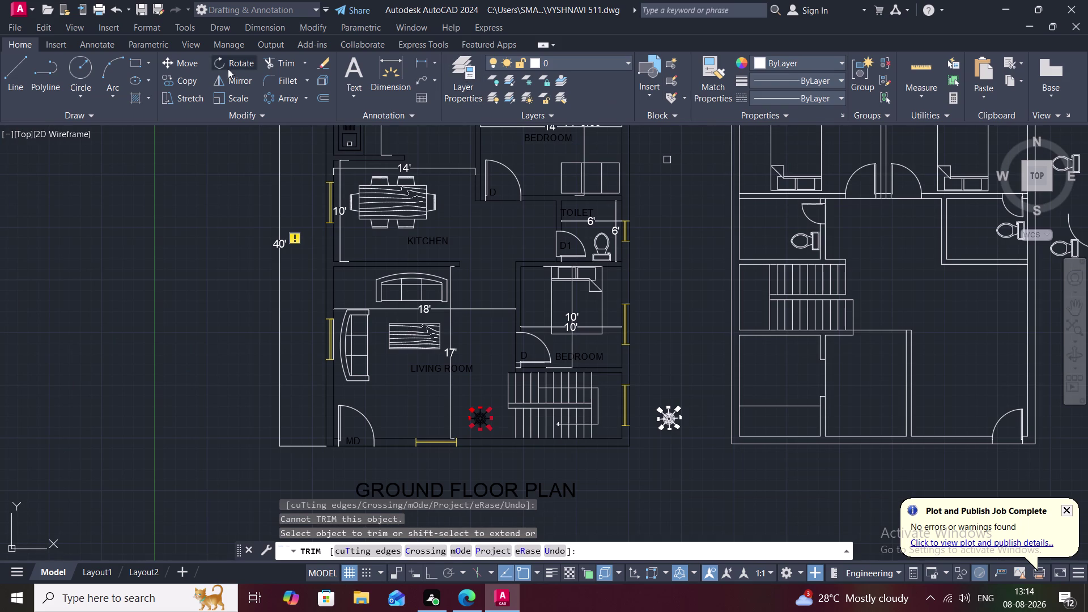
key(l)
key(space)
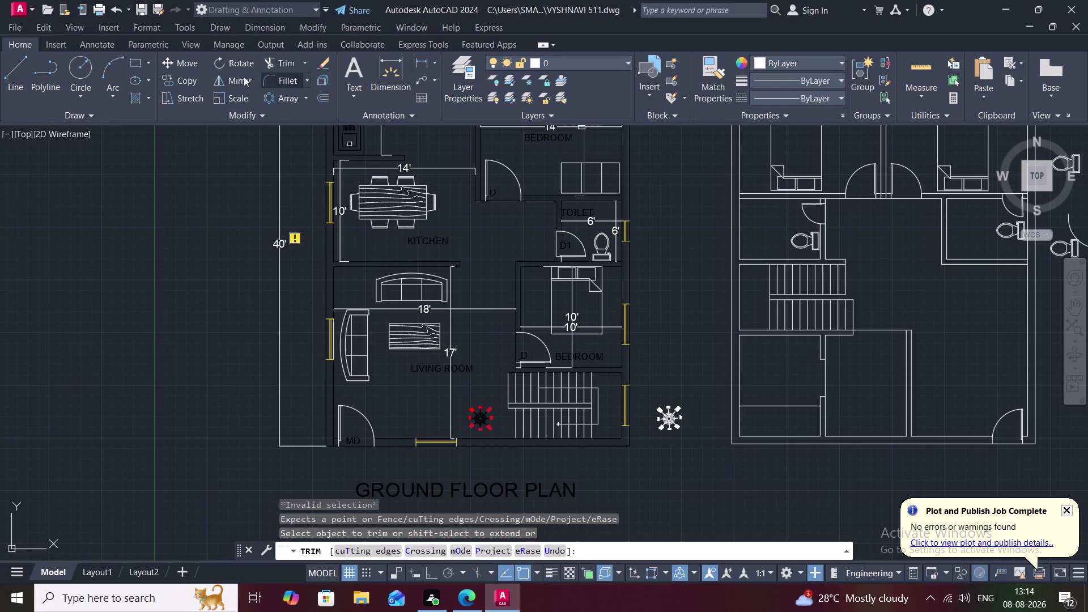
click(17, 64)
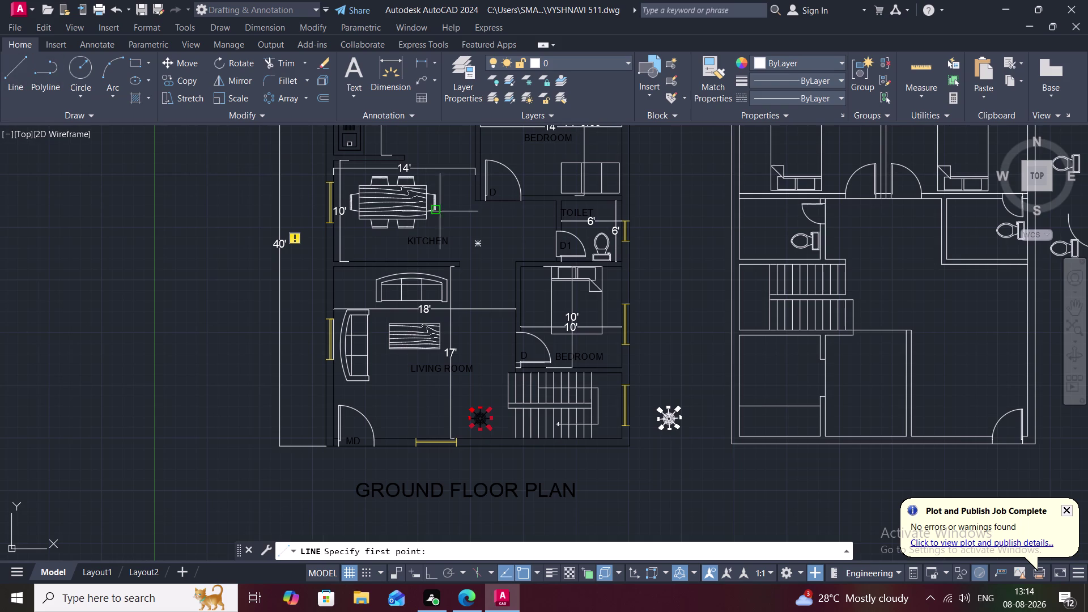
With Ortho on, draw the orthogonal direction line across the stair treads.
middle_drag(753, 321, 716, 246)
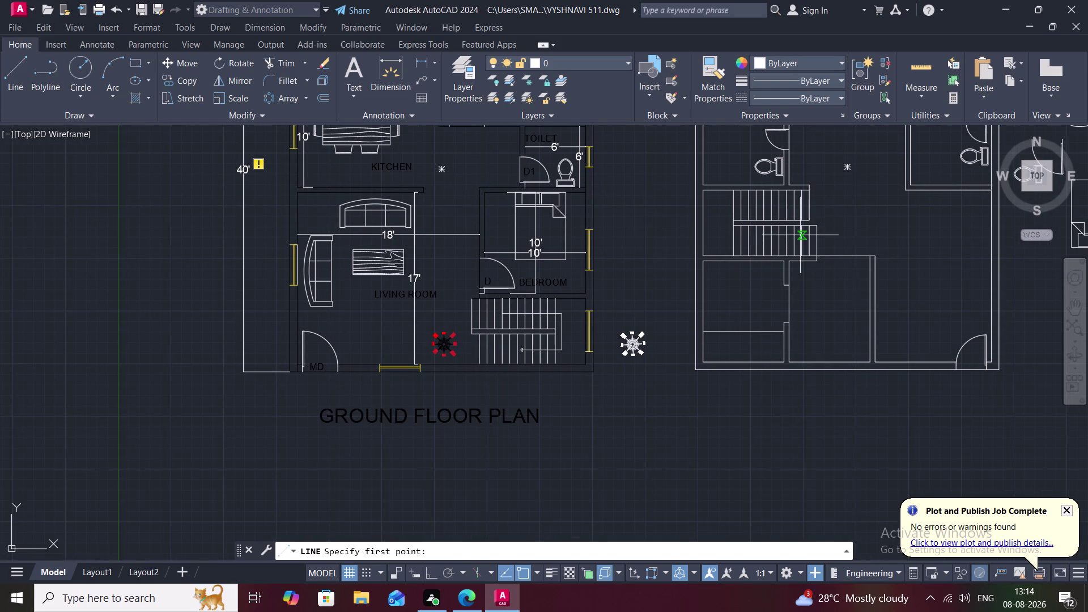
scroll(up, 3)
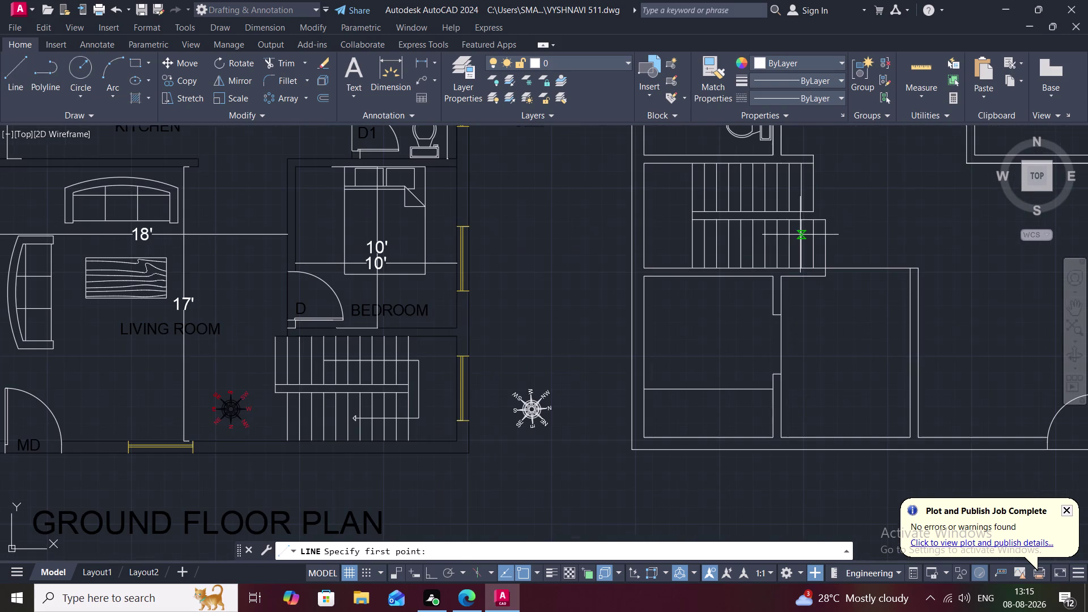
click(801, 247)
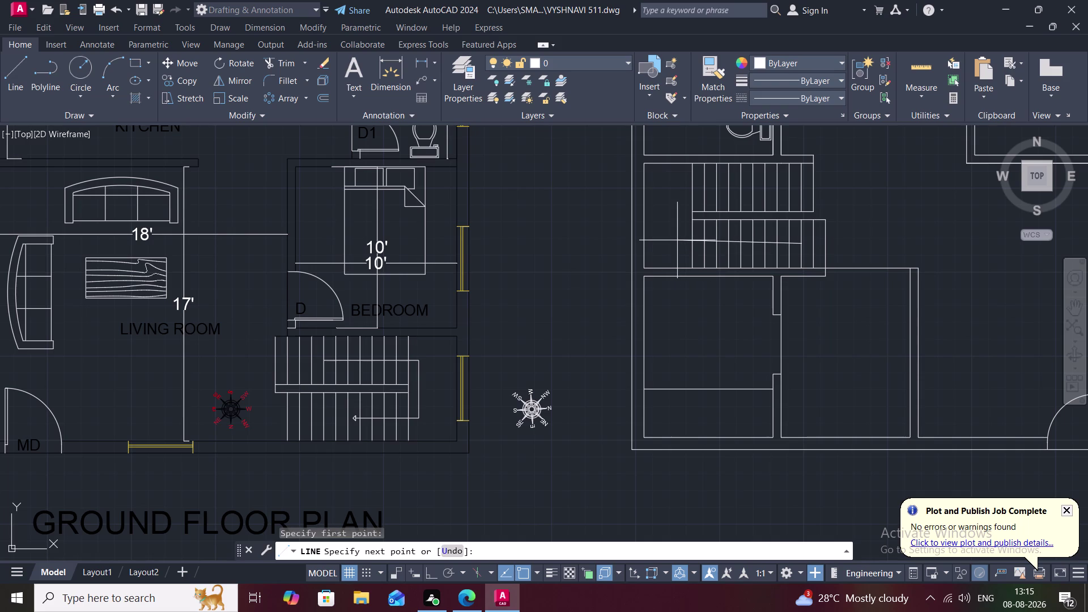
key(F8)
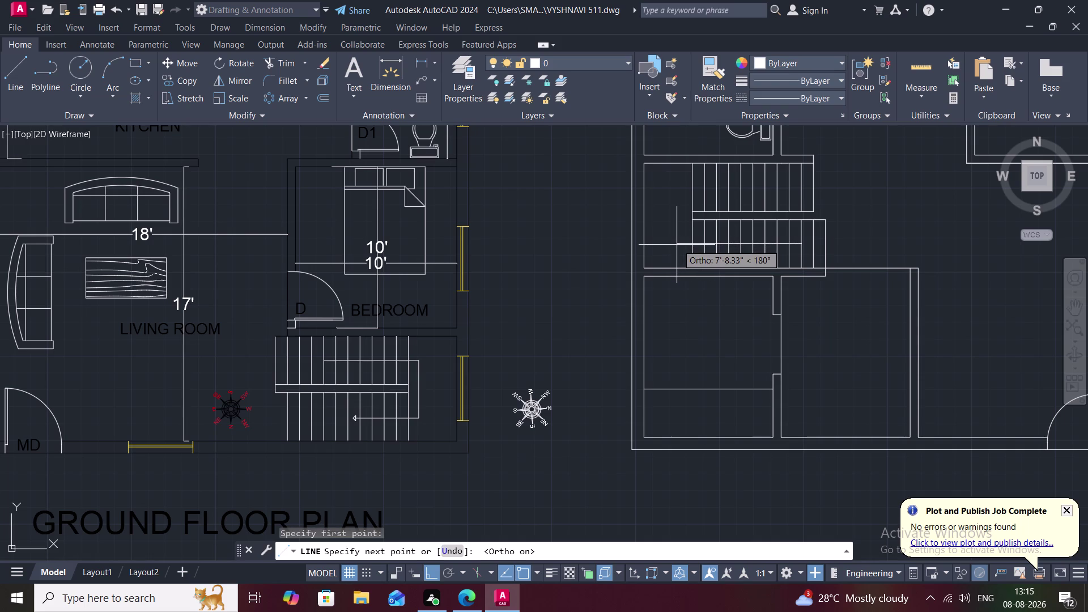
click(676, 245)
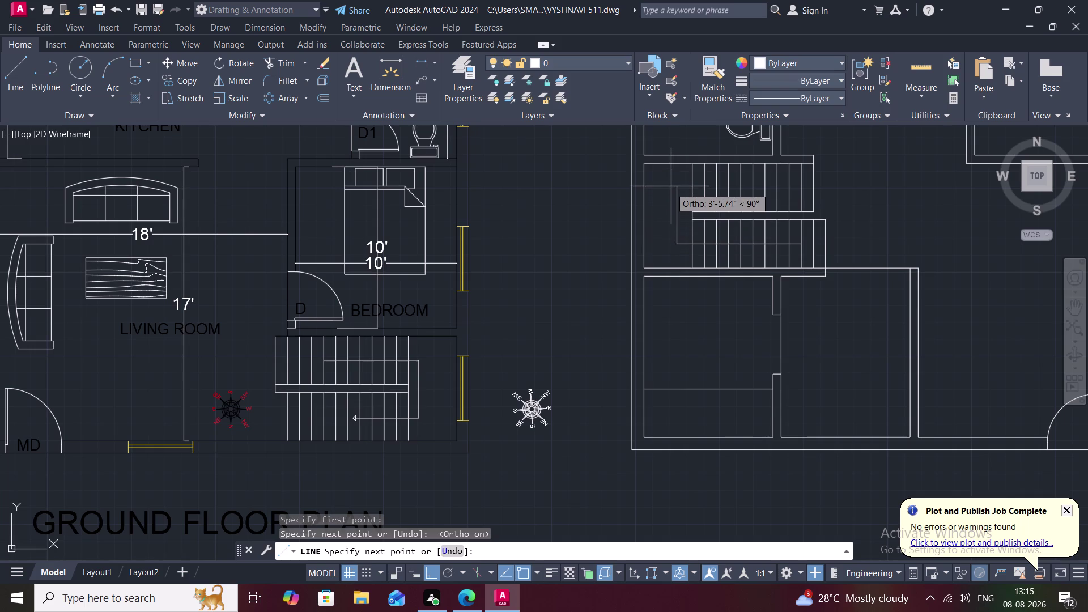
click(672, 186)
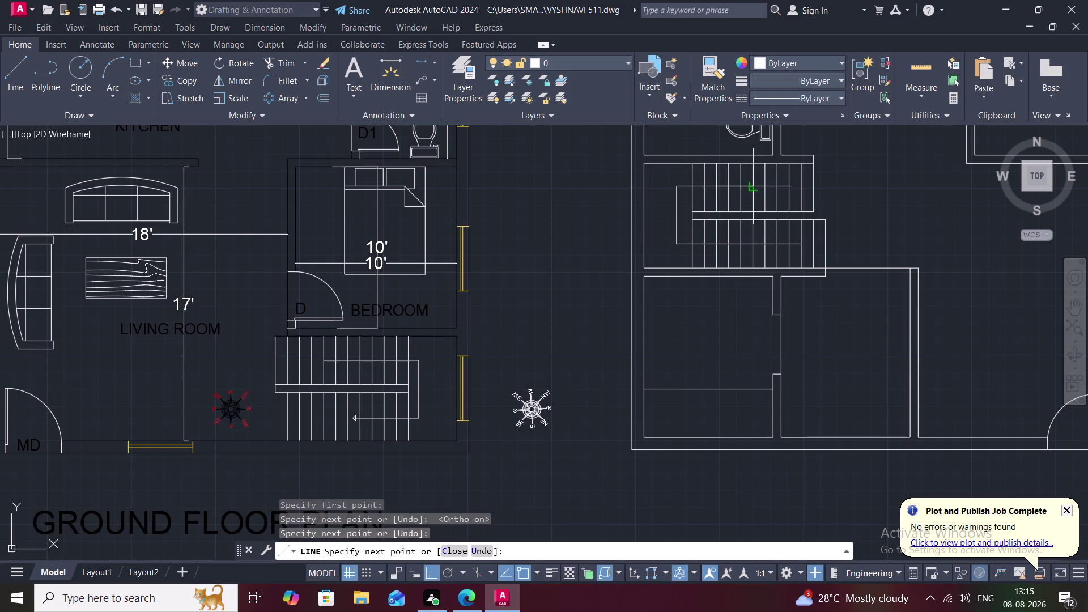
scroll(up, 3)
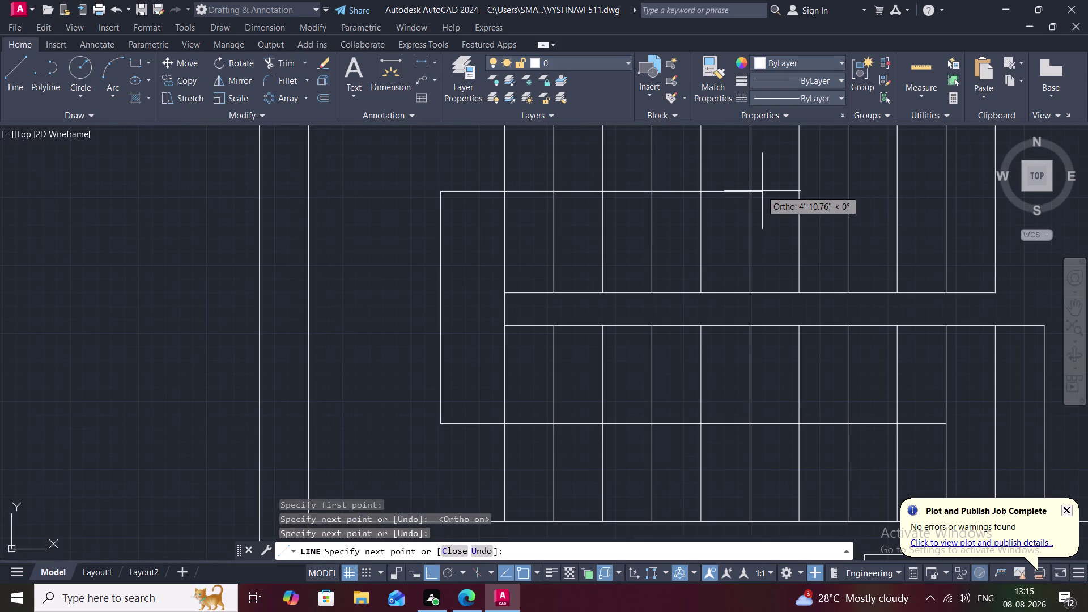
click(763, 191)
middle_drag(765, 210, 756, 241)
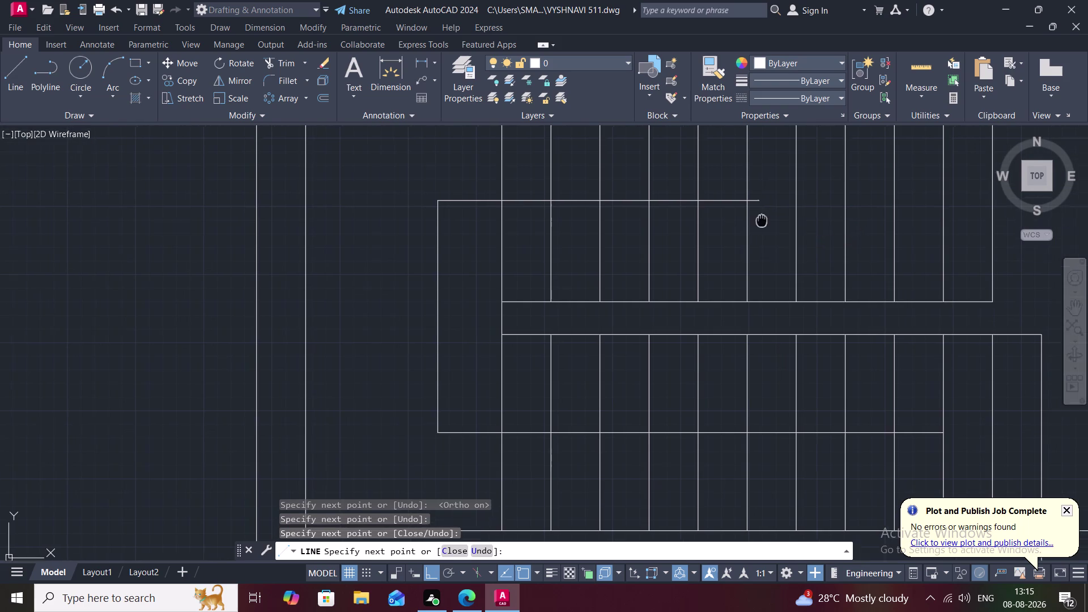
middle_drag(756, 240, 748, 284)
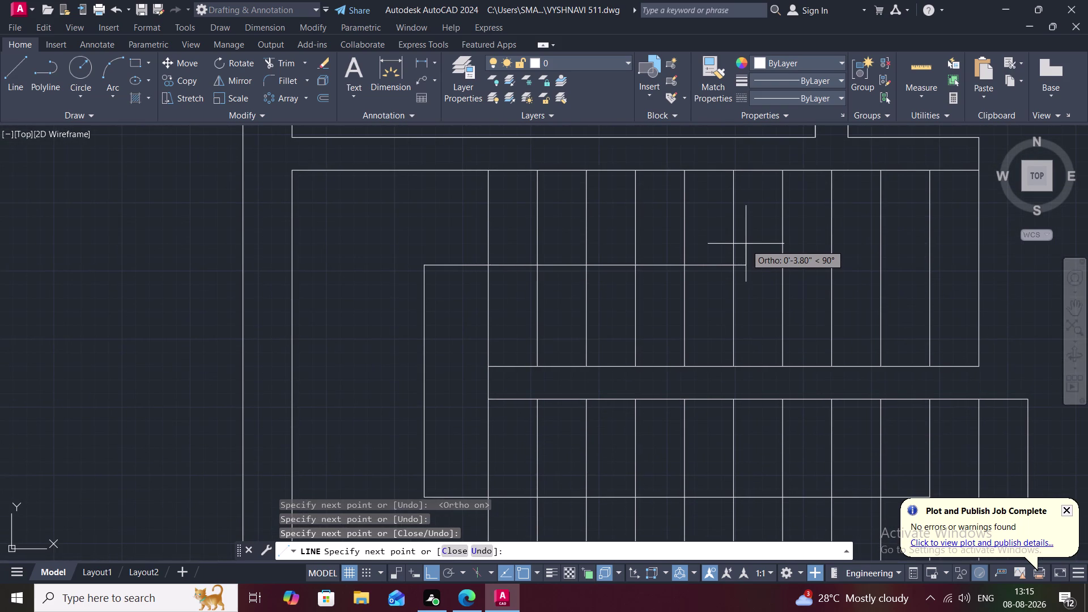
End the direction line with a 3" downward tick segment.
key(6)
key(shift+quotedbl)
key(BackSpace)
key(BackSpace)
key(3)
key(shift+quotedbl)
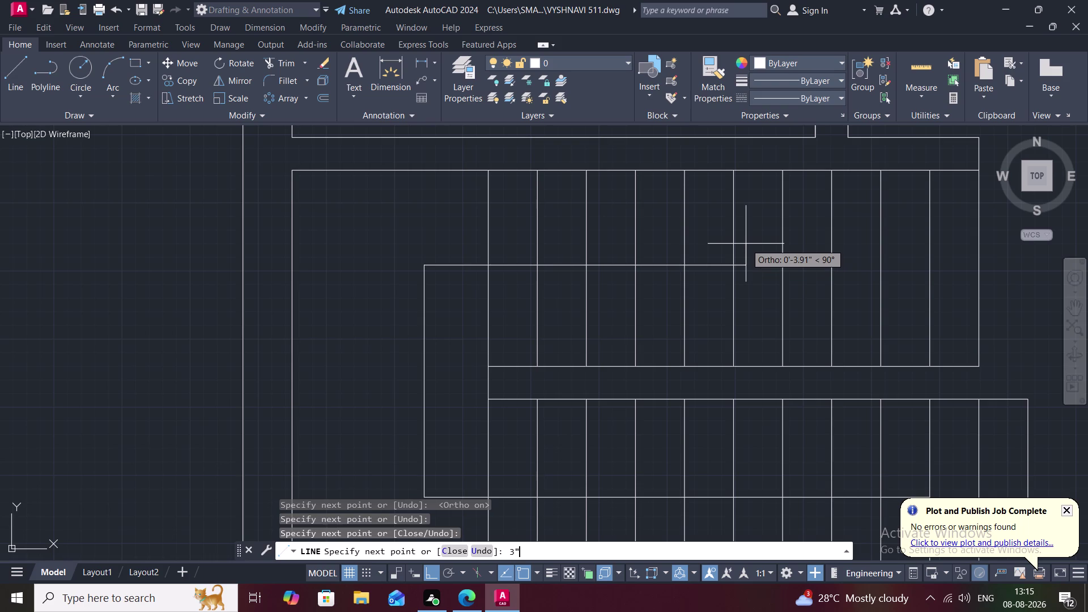
key(space)
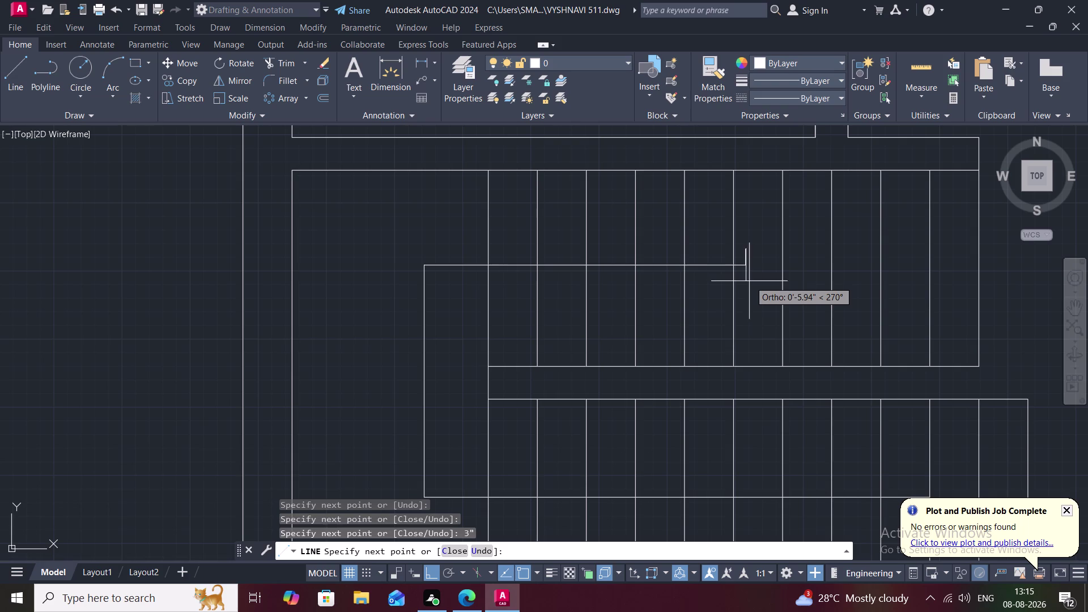
key(Escape)
scroll(up, 3)
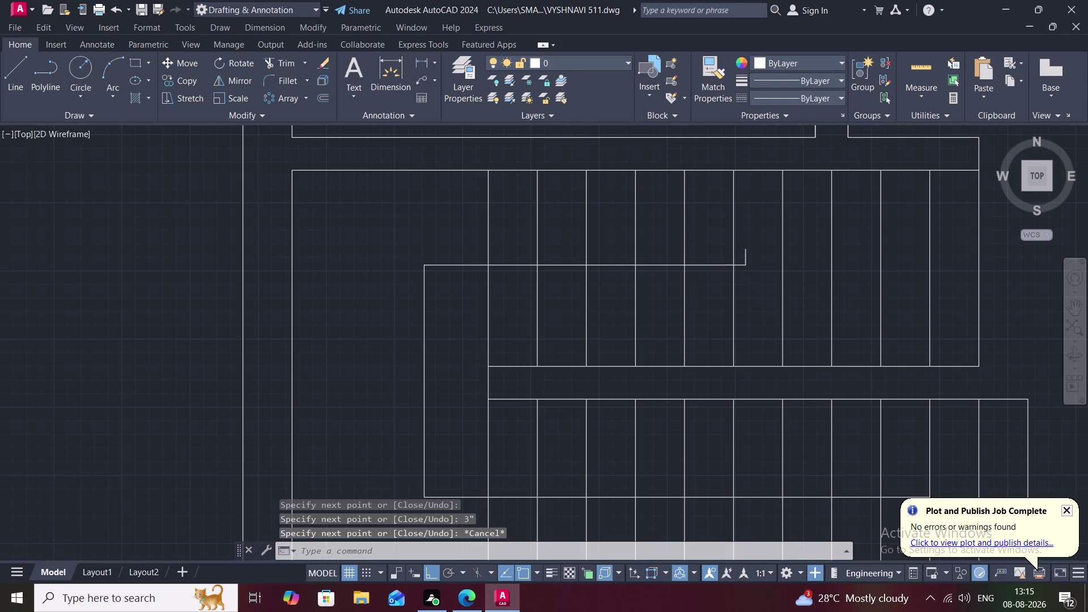
text(l)
key(space)
Draw two more 3" segments from the tick's end.
click(744, 264)
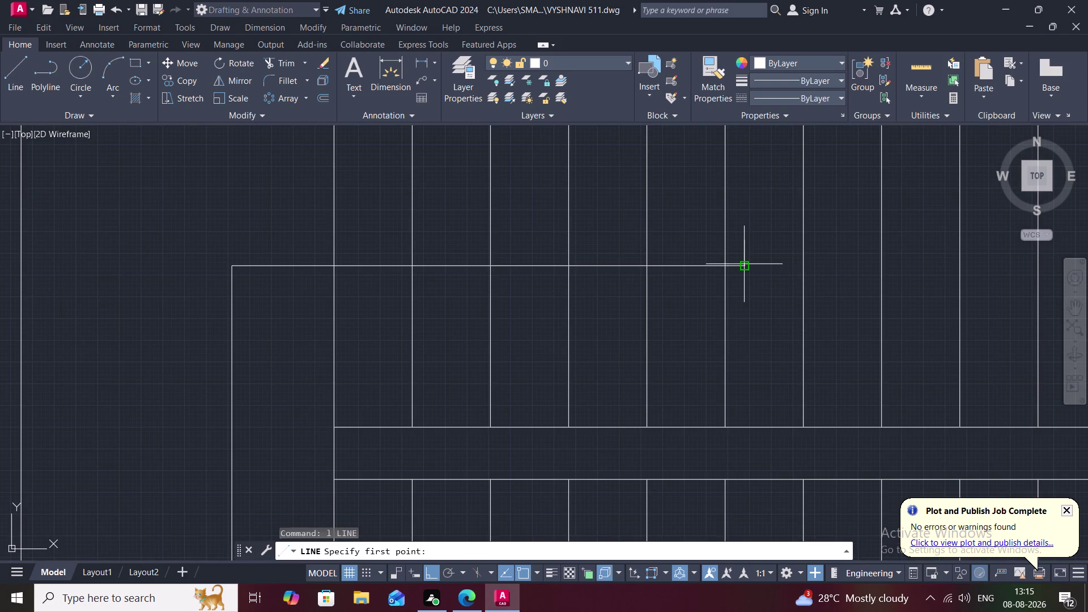
text(3)
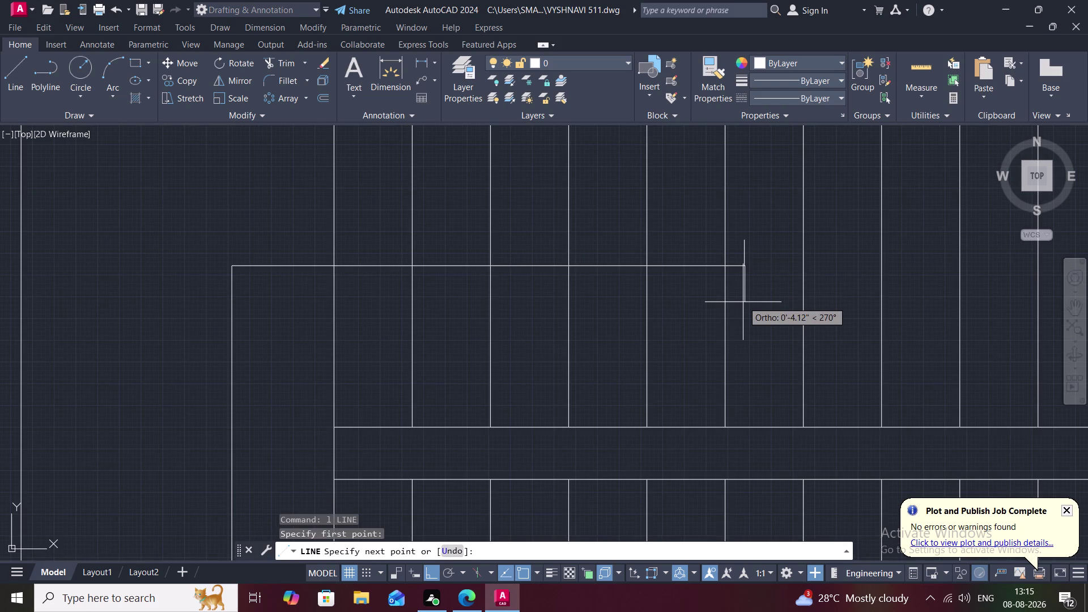
text(")
key(space)
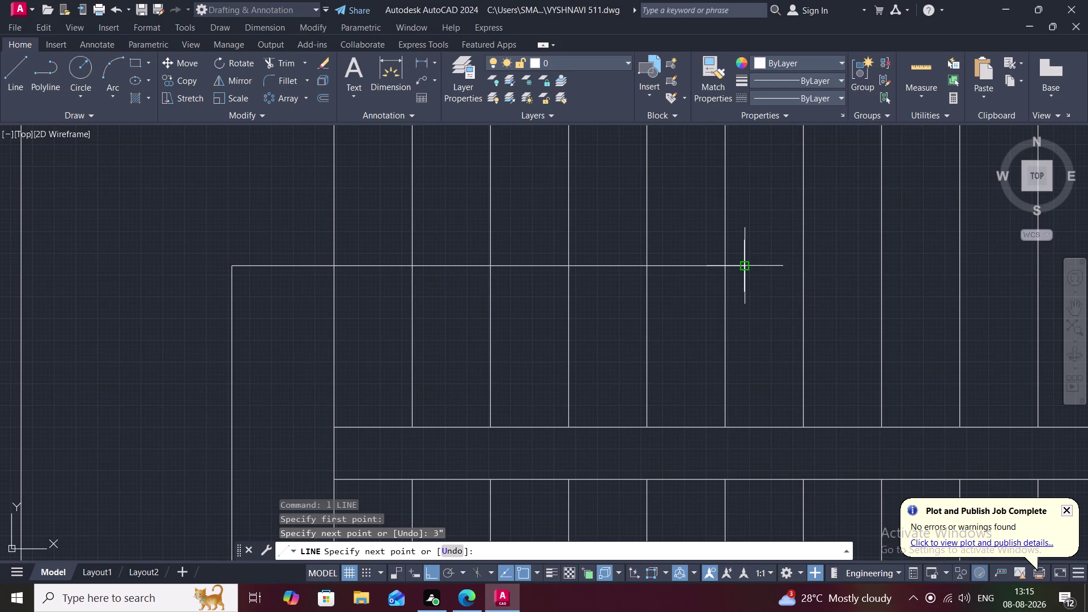
click(744, 267)
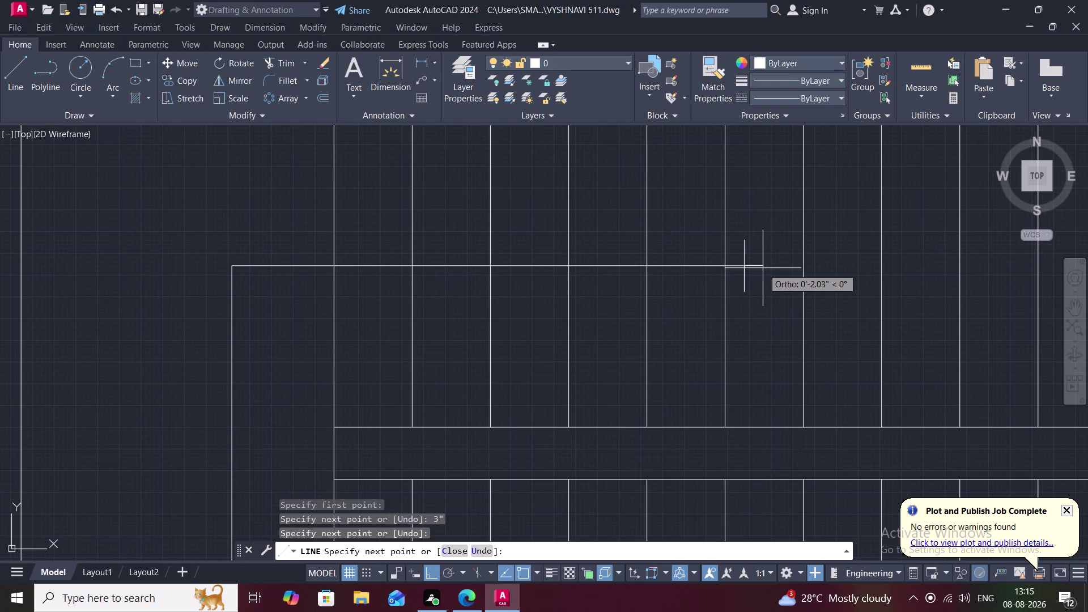
key(3)
key(shift+quotedbl)
key(space)
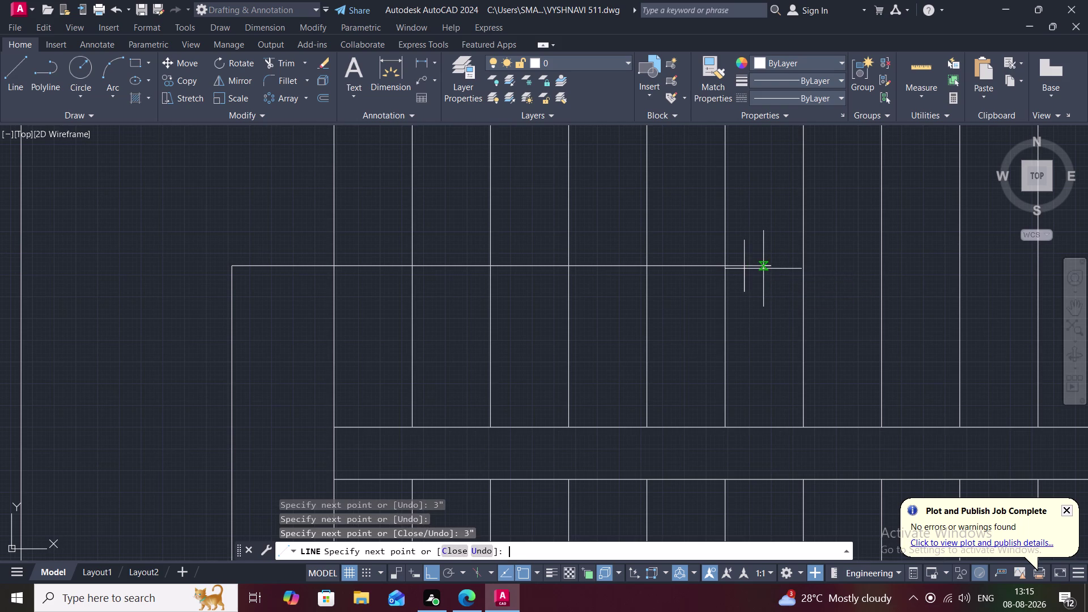
key(Escape)
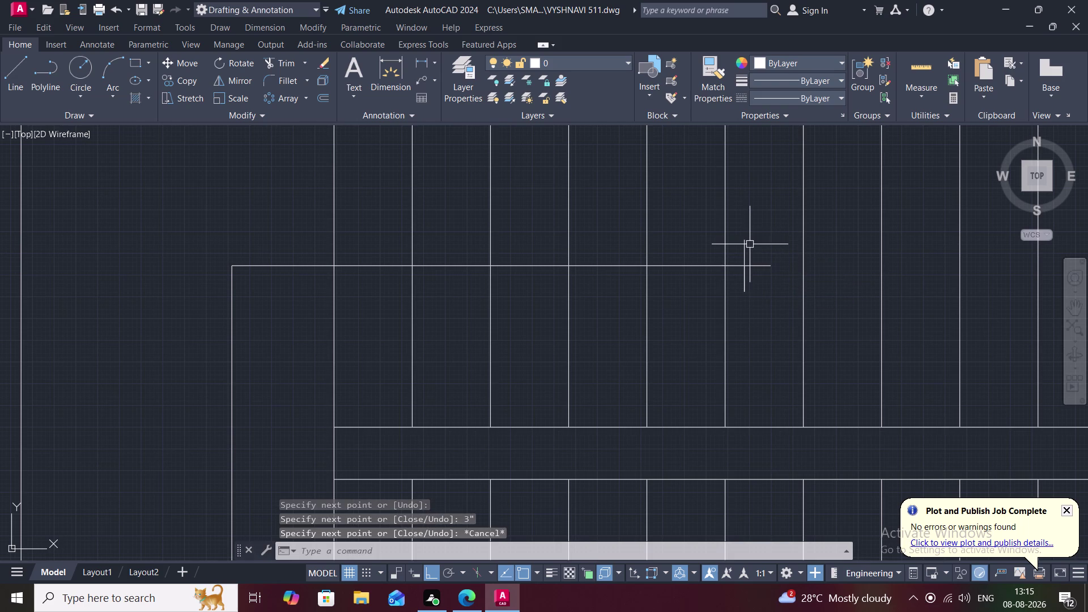
key(space)
Draw the triangular arrowhead capping the stair direction line.
click(742, 239)
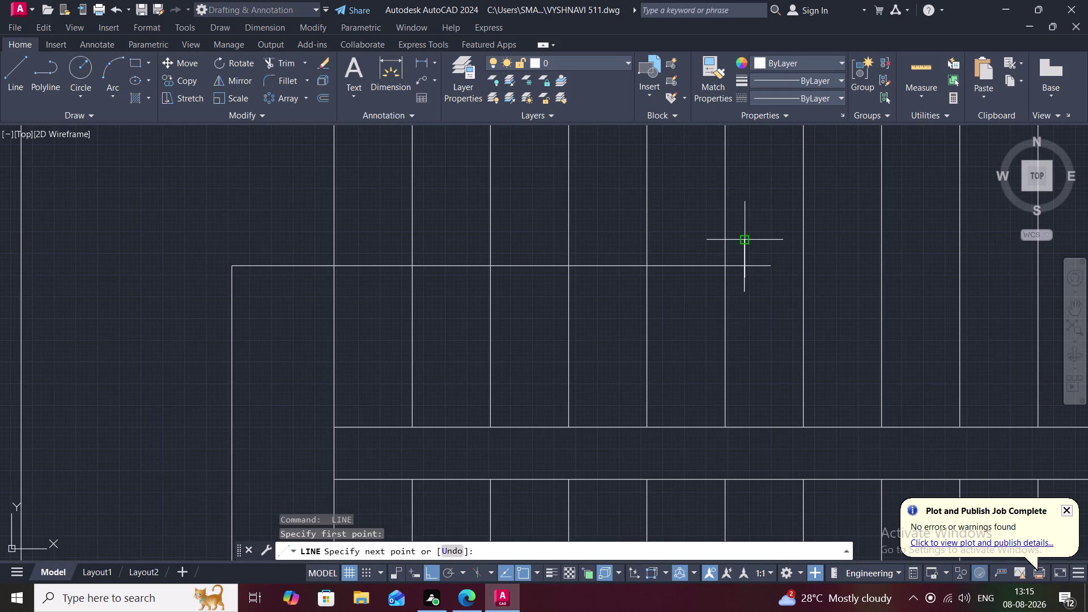
click(769, 266)
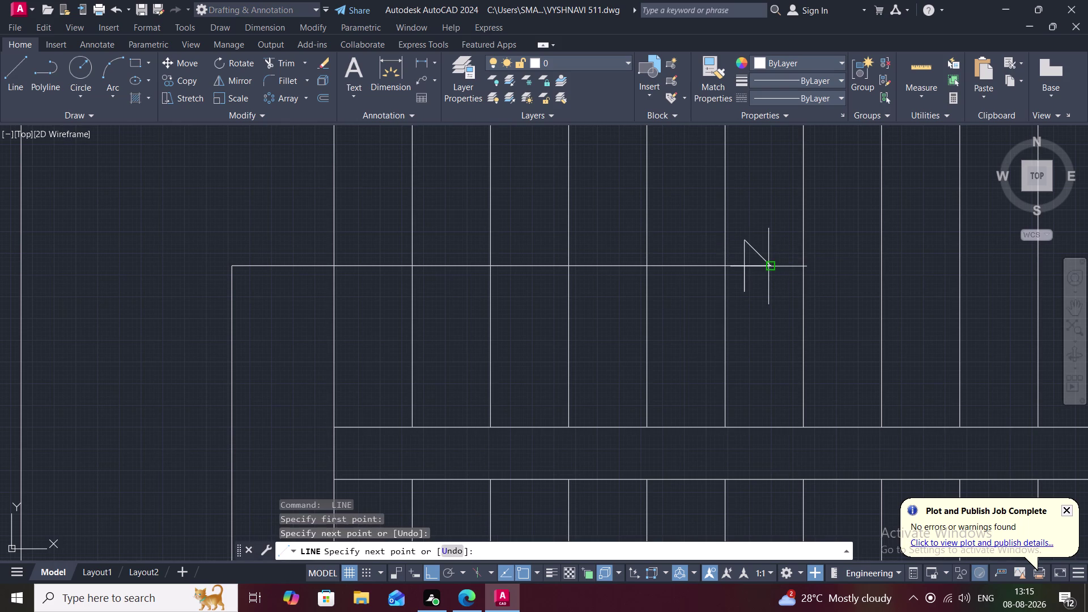
click(746, 290)
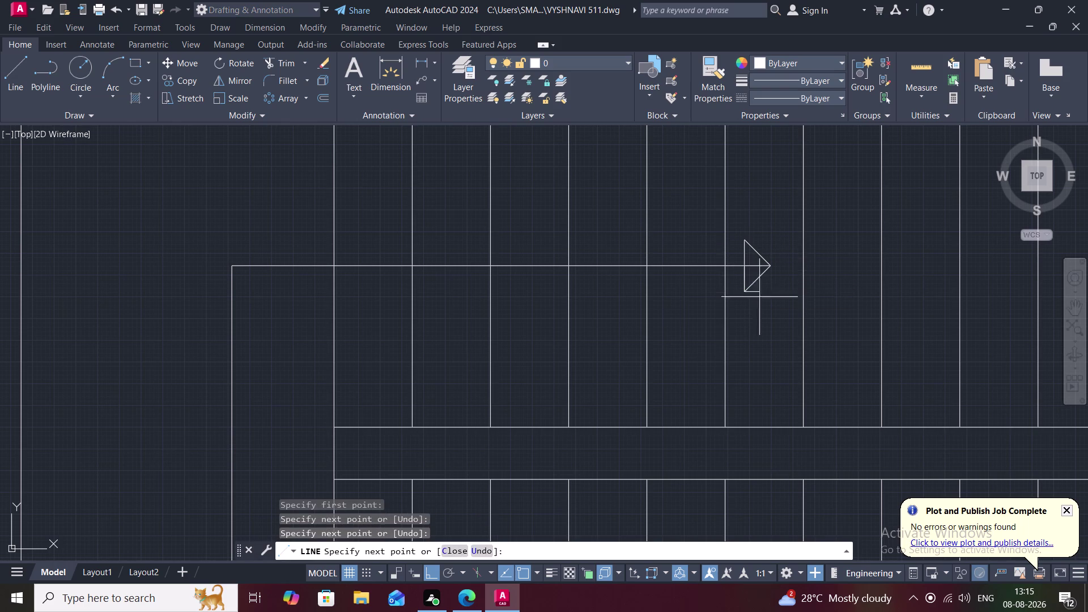
key(Escape)
scroll(up, 3)
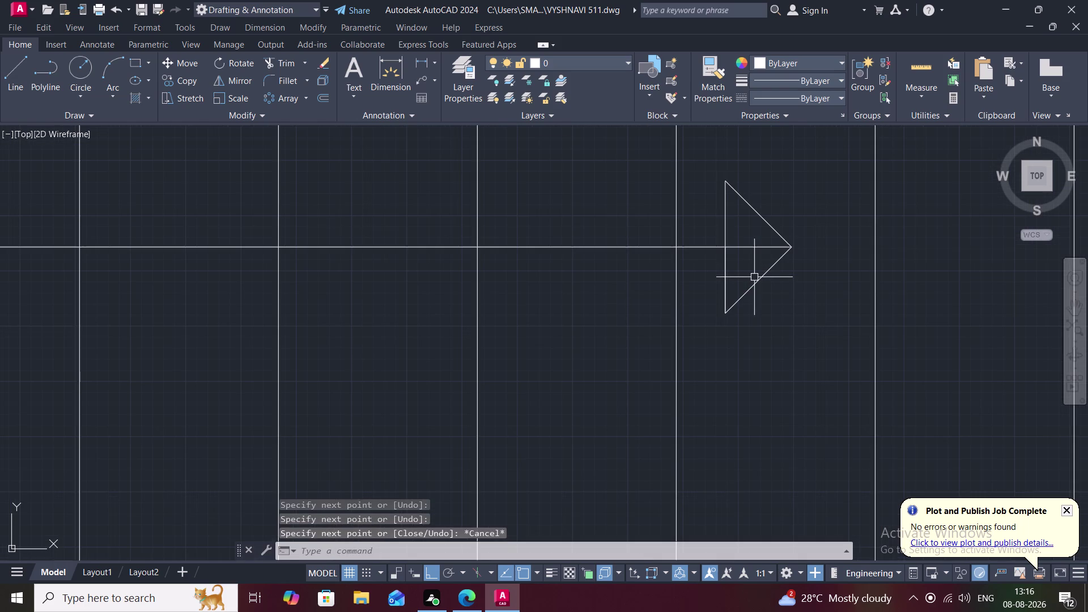
text(tr)
key(space)
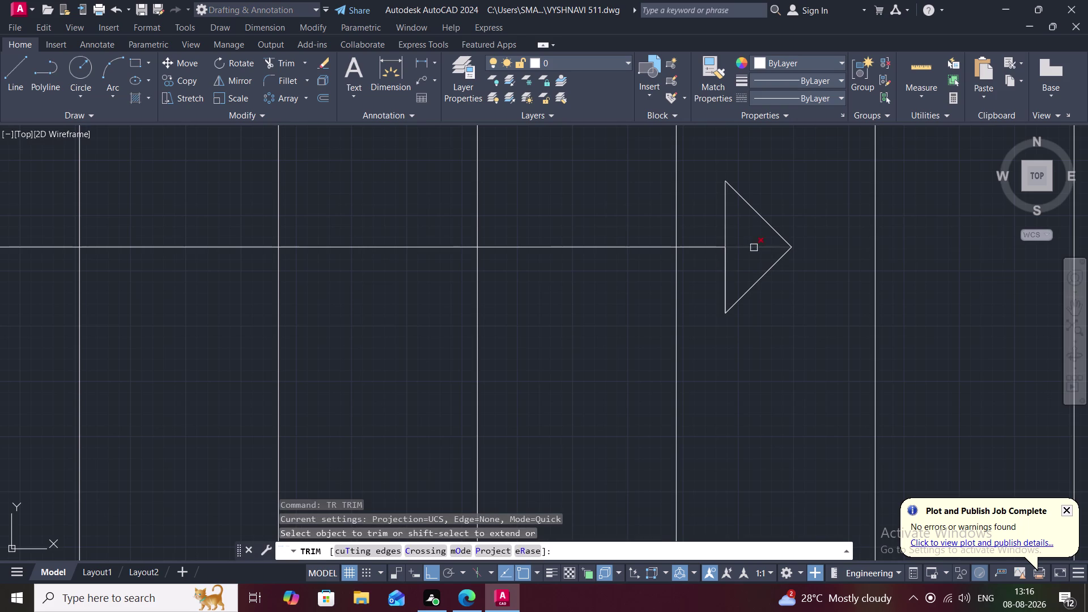
Trim the line inside the stair arrowhead, then zoom out to frame both floor plans.
click(755, 248)
key(Escape)
scroll(down, 3)
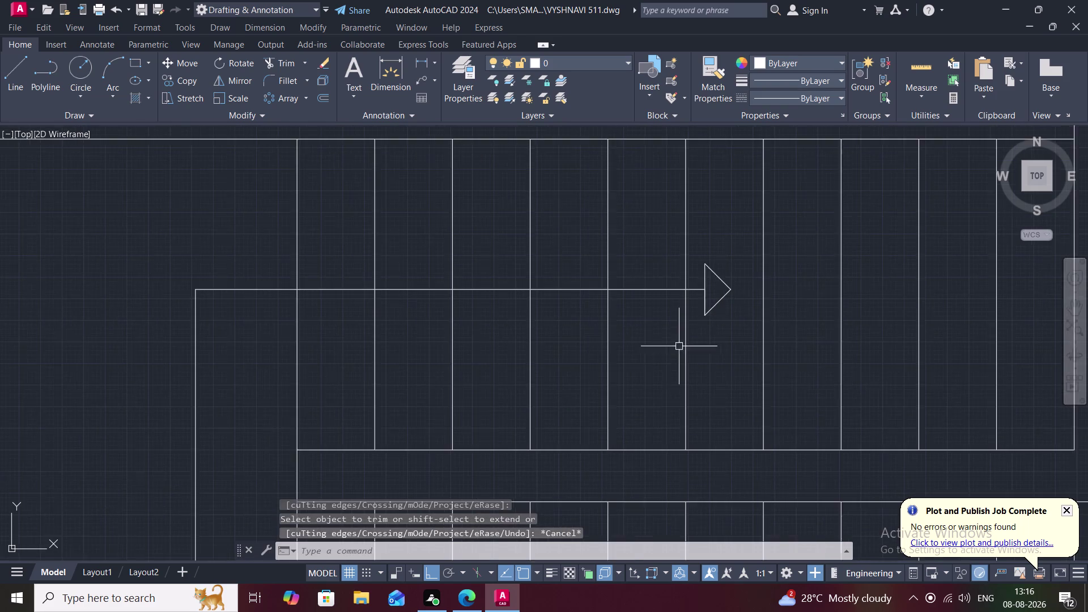
scroll(down, 3)
scroll(down, 3)
middle_drag(700, 376, 696, 320)
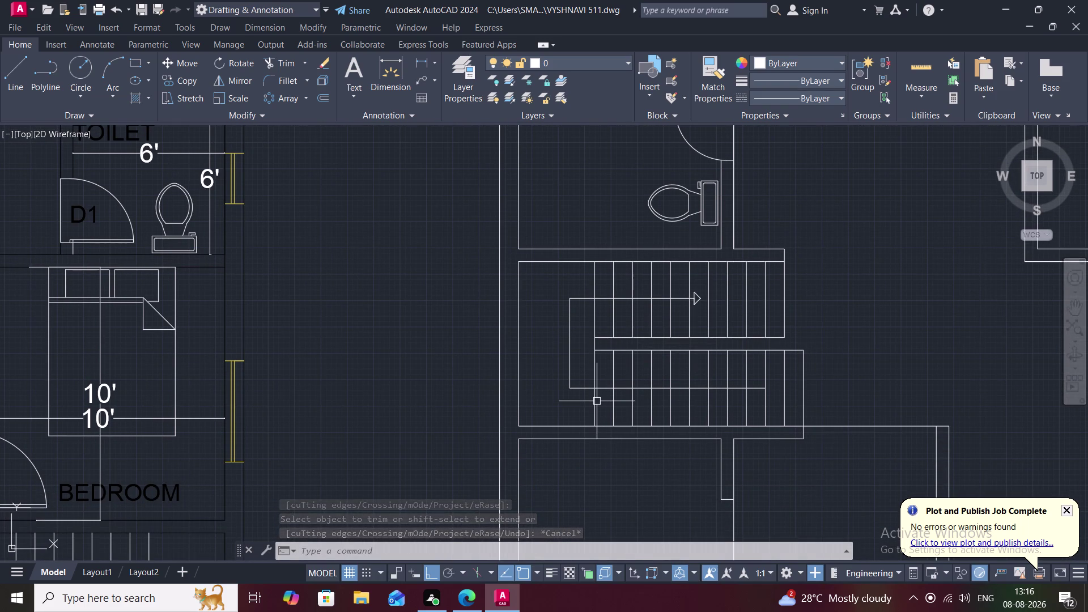
scroll(down, 3)
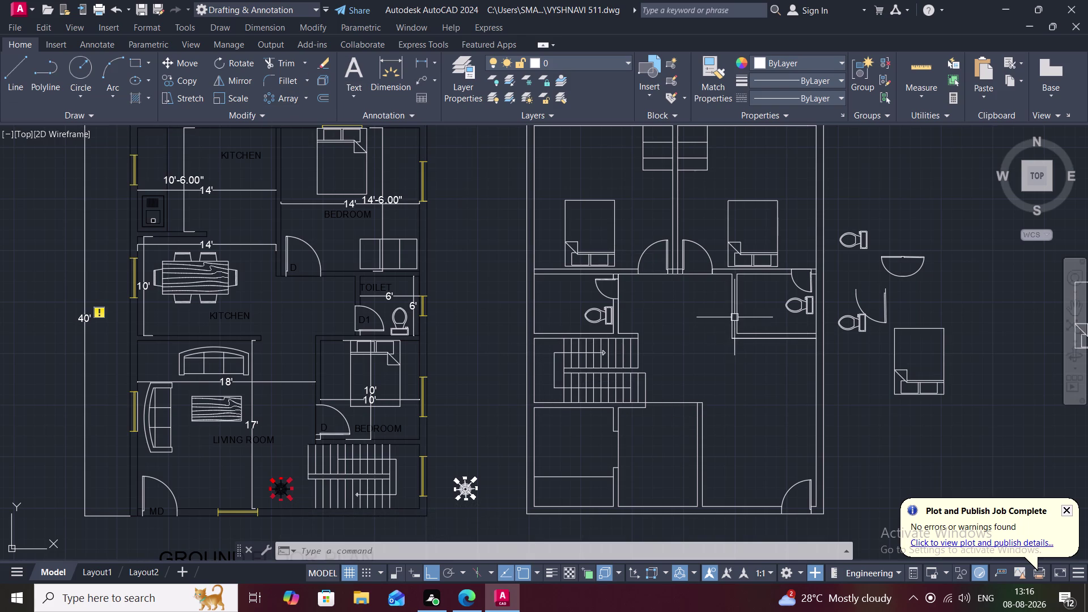
middle_drag(752, 309, 707, 309)
middle_drag(711, 307, 699, 315)
scroll(down, 3)
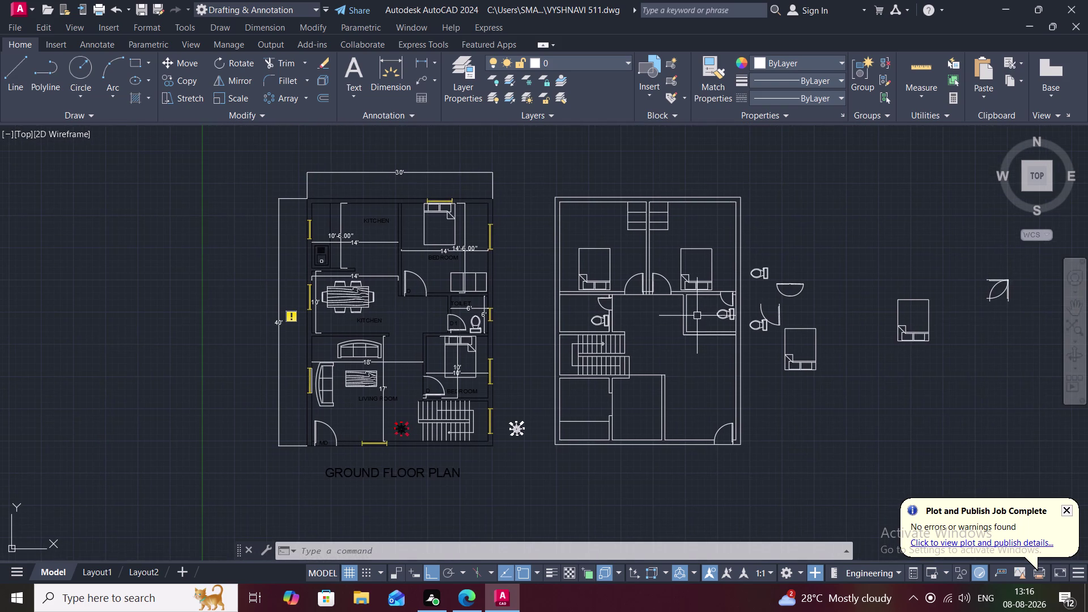
middle_drag(679, 316, 604, 309)
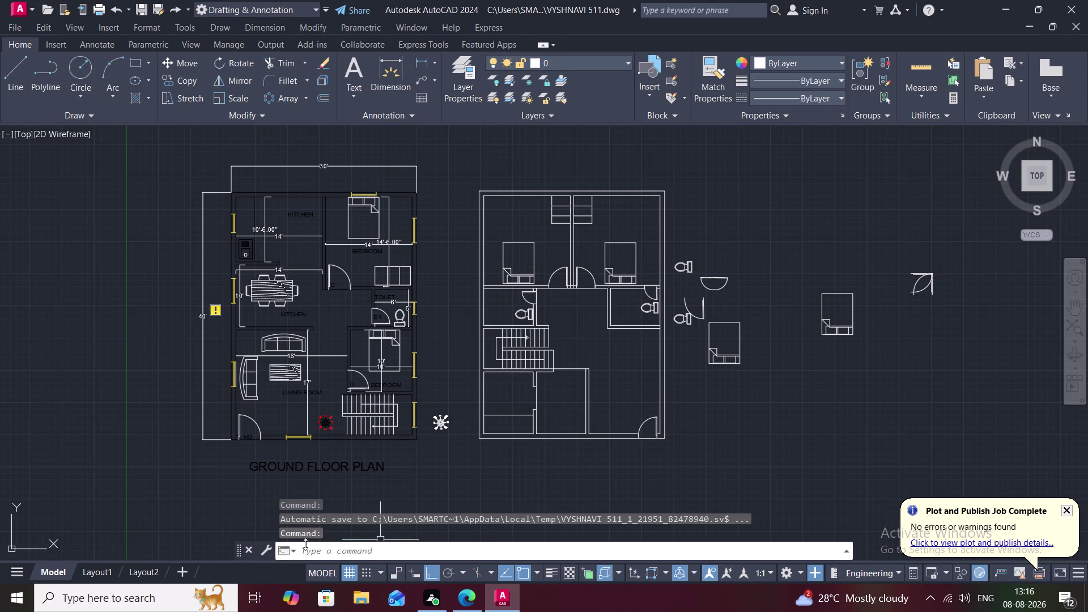
middle_drag(571, 397, 367, 451)
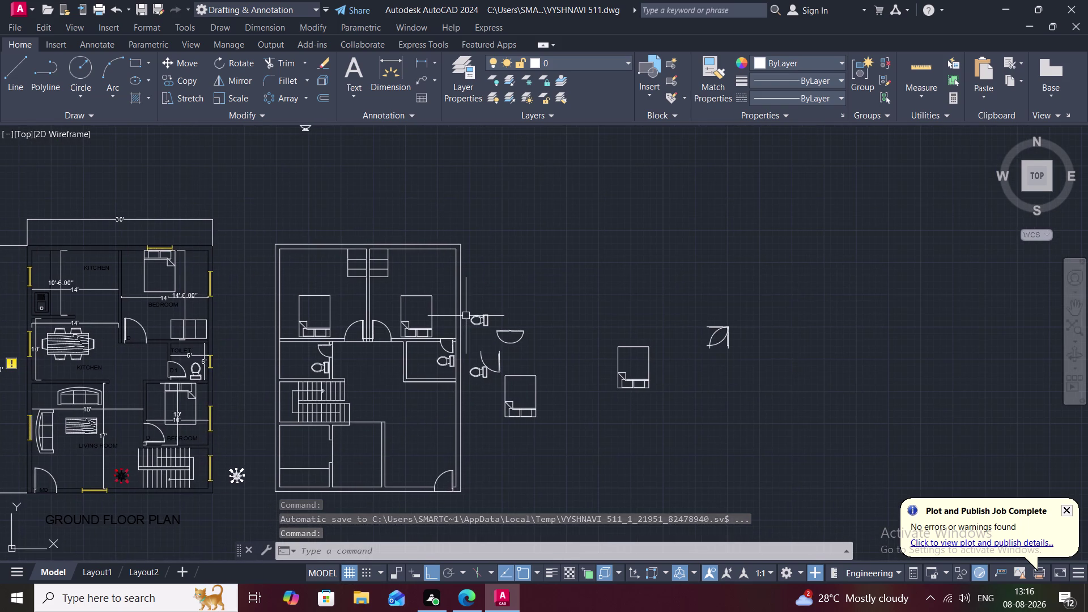
Erase the loose fixture and furniture blocks, including the leftover fixture block.
drag(466, 316, 549, 477)
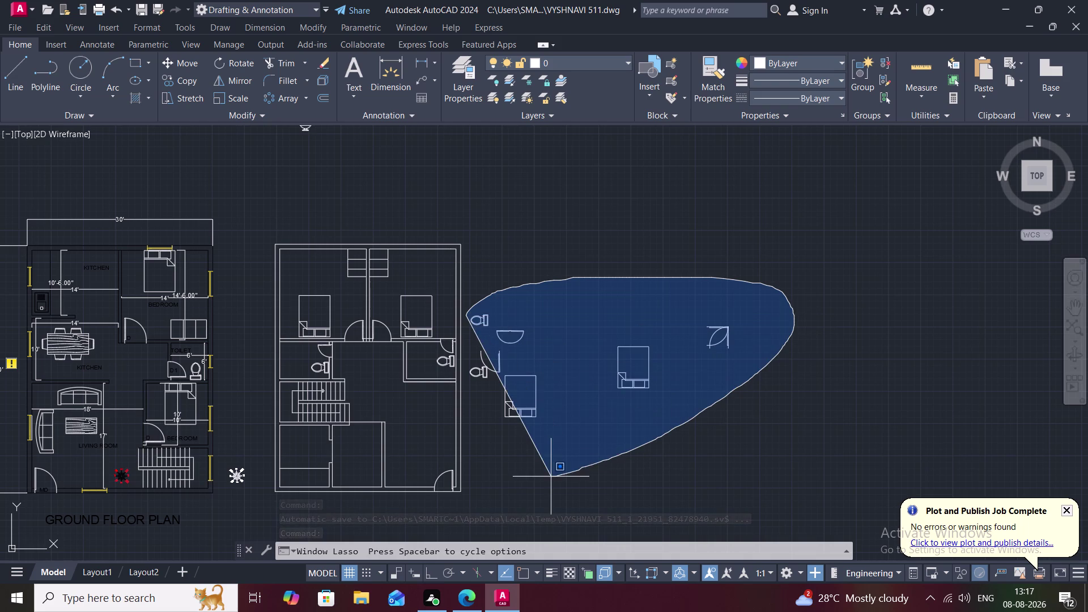
drag(550, 477, 498, 455)
key(Delete)
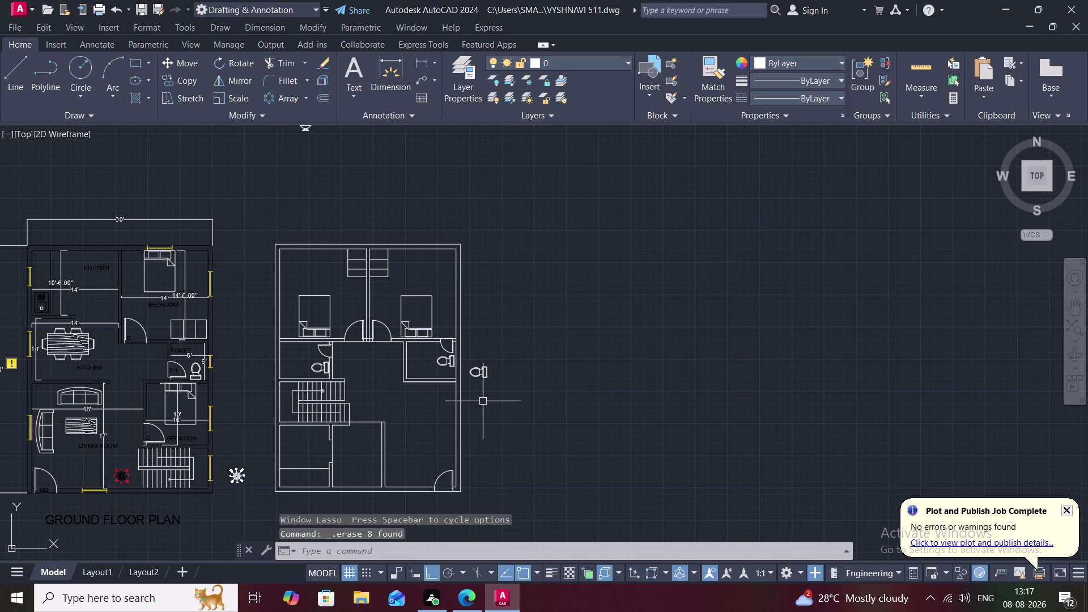
click(477, 372)
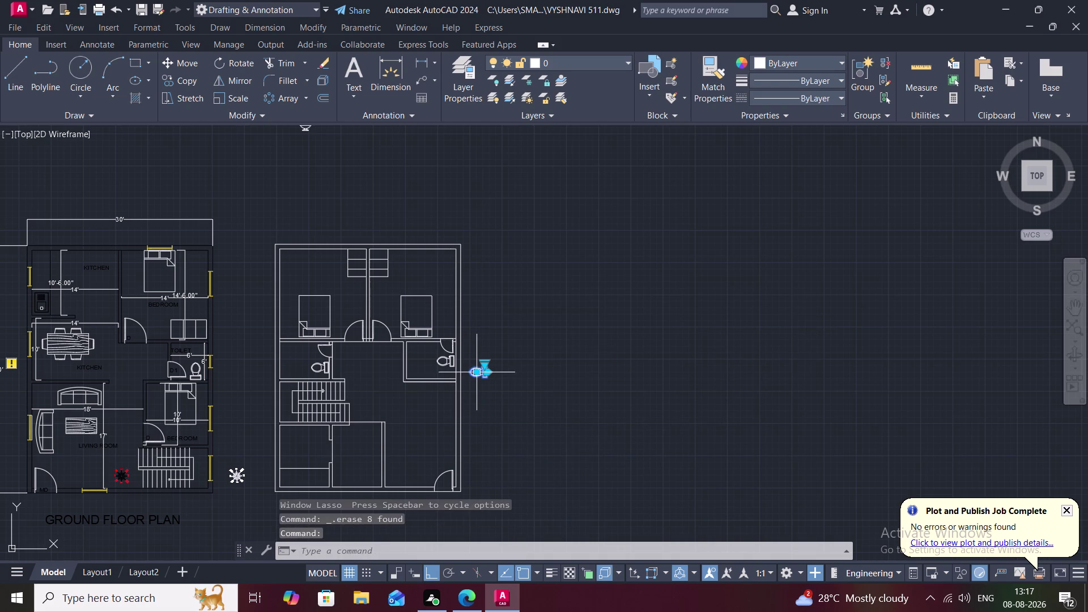
key(Delete)
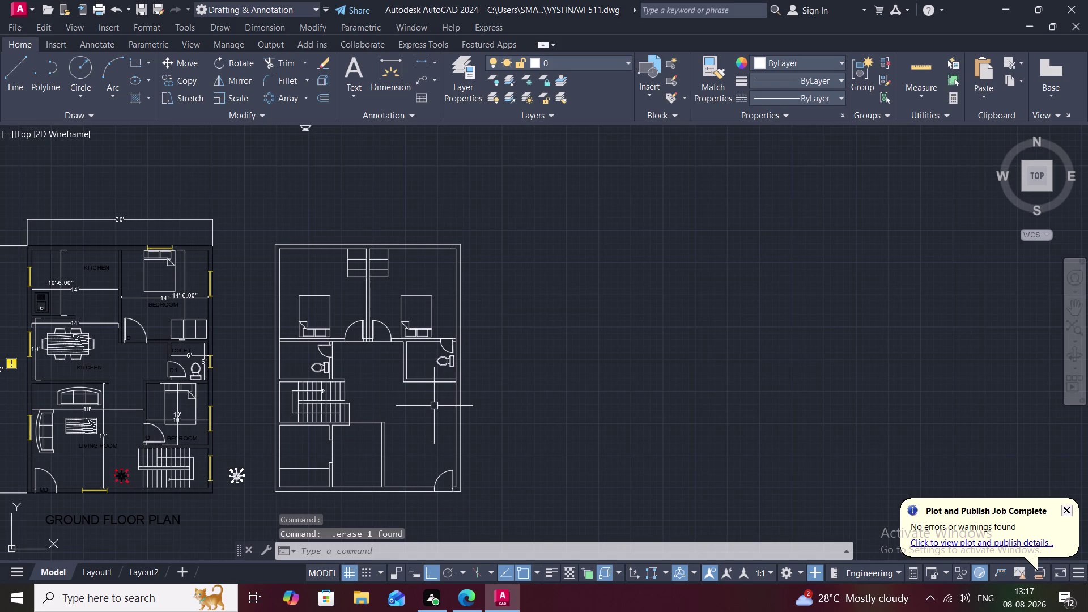
middle_drag(432, 407, 466, 395)
scroll(up, 3)
scroll(down, 3)
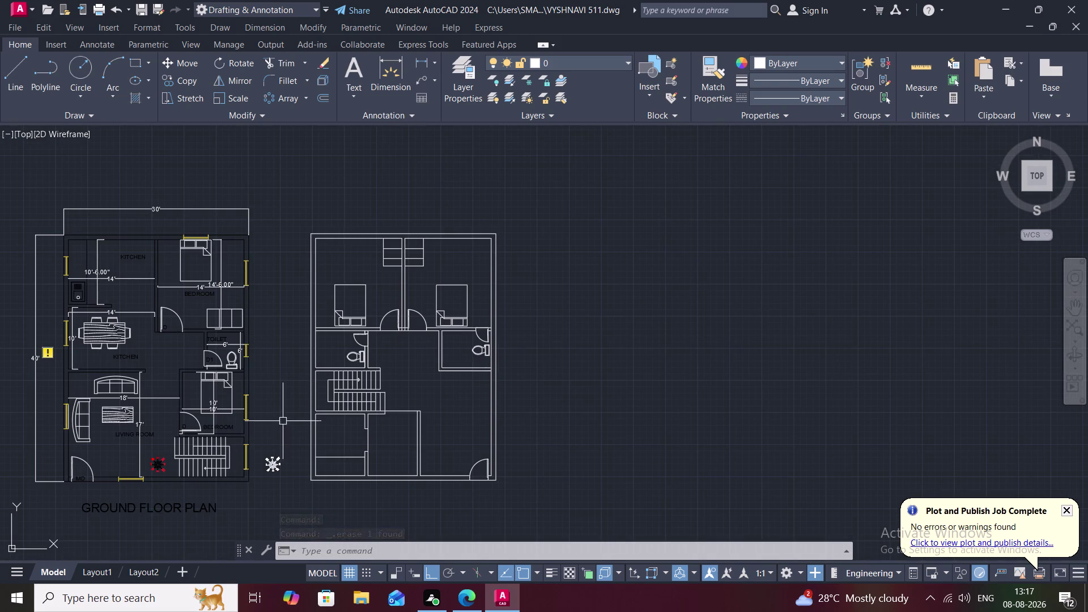
middle_drag(411, 403, 424, 400)
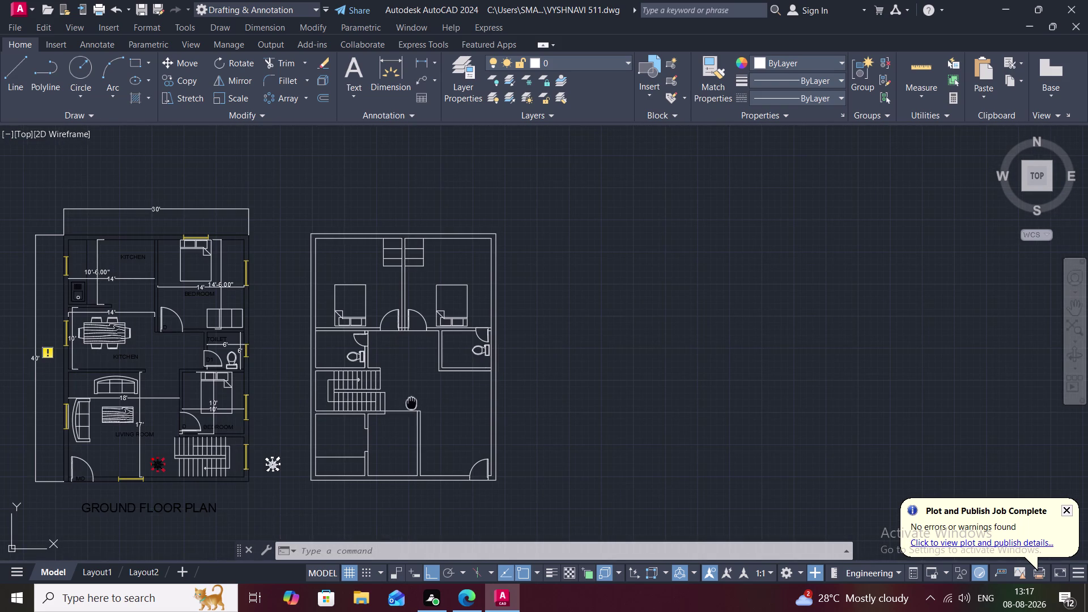
middle_drag(424, 400, 536, 370)
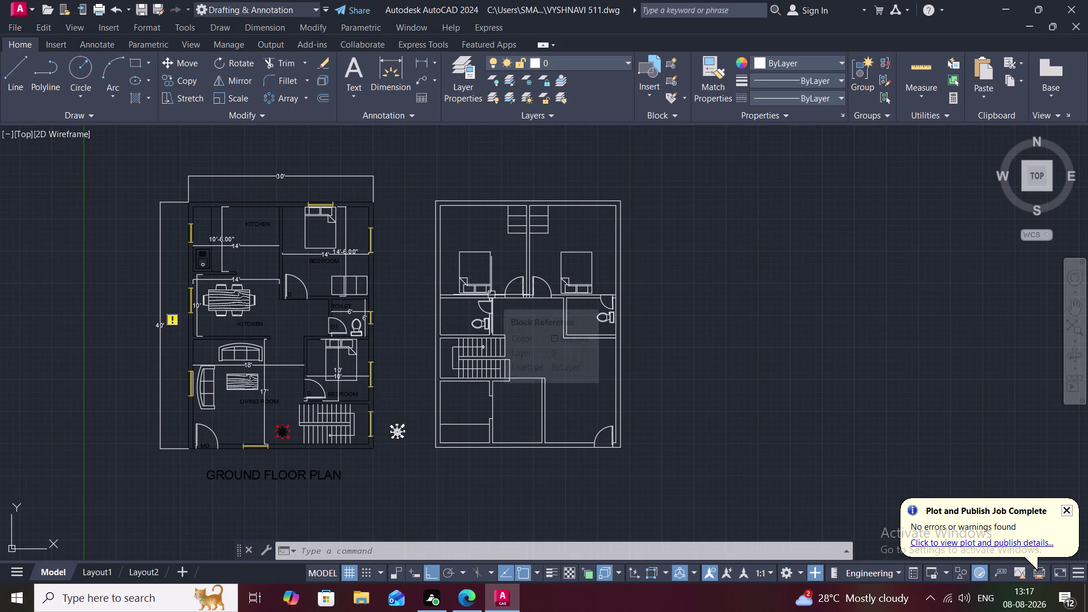
click(426, 57)
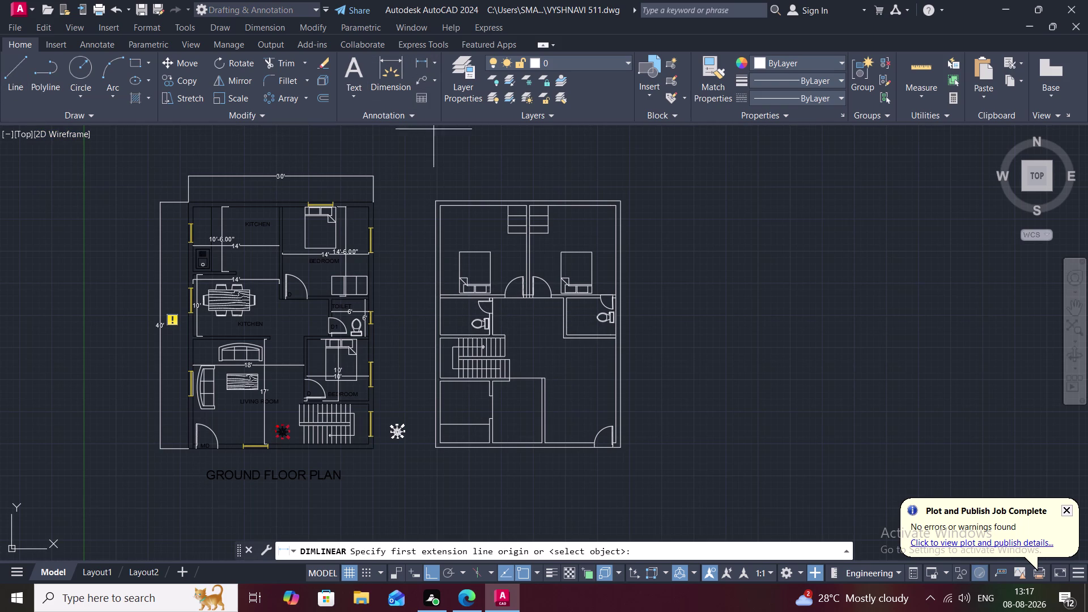
Dimension the plan's 30' top width, placed above the plan.
click(437, 204)
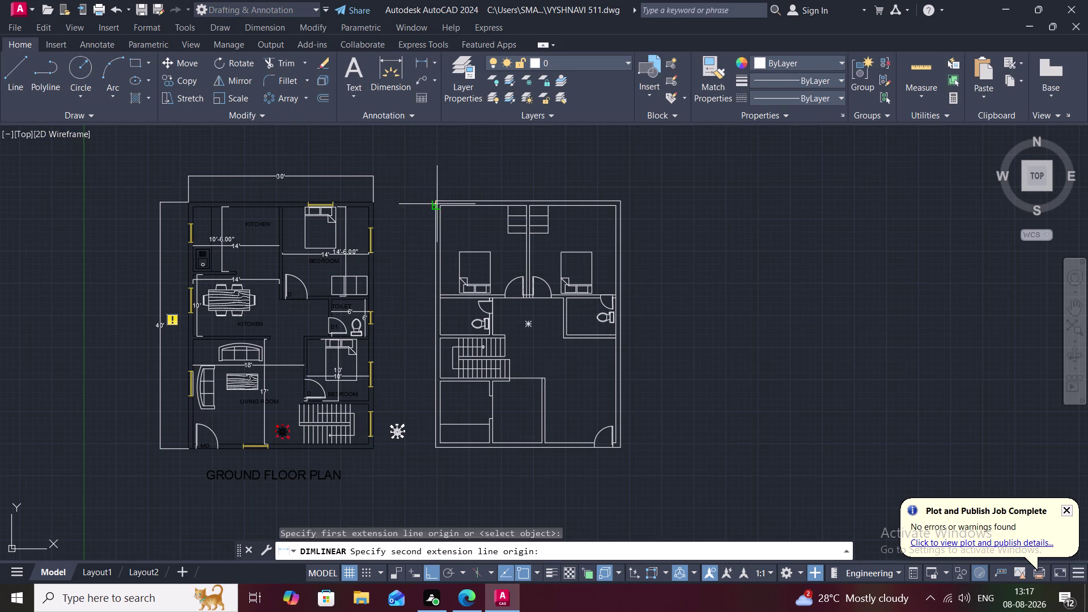
click(620, 201)
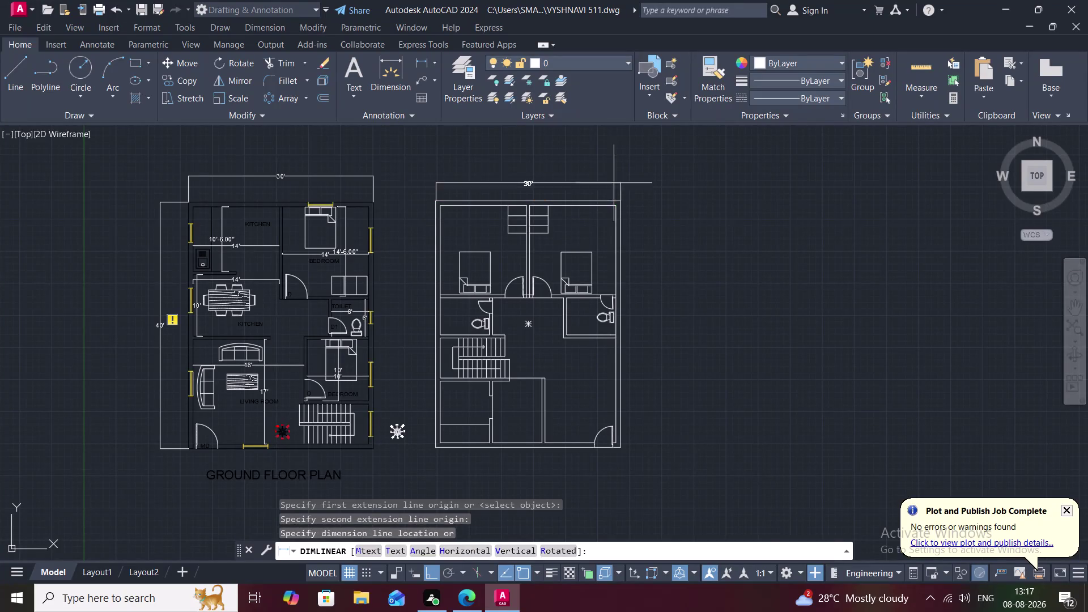
click(611, 175)
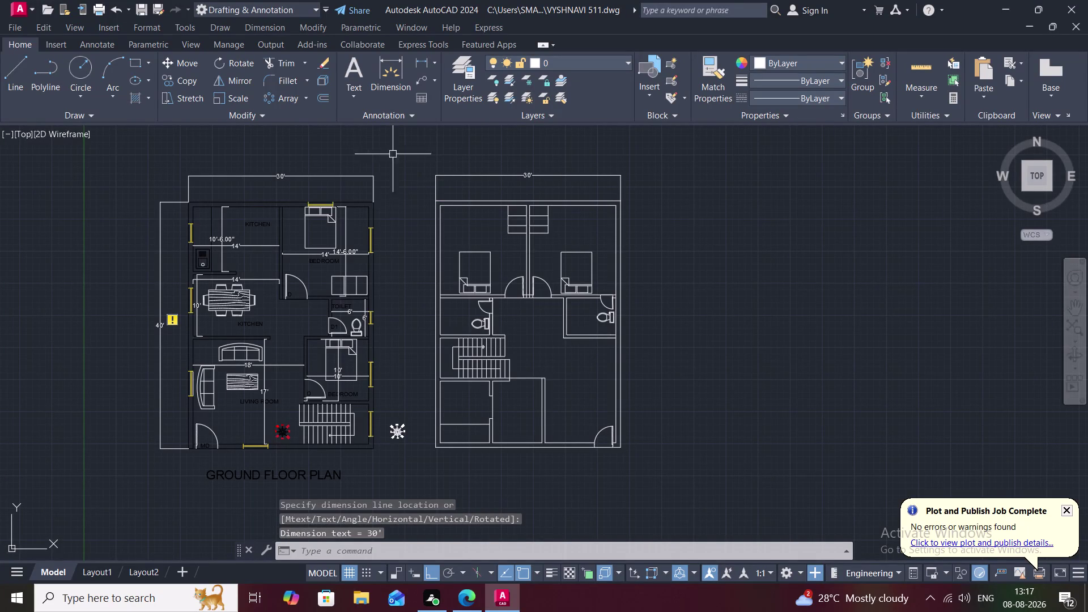
Add a 40' depth dimension on the left side, then delete it.
click(424, 63)
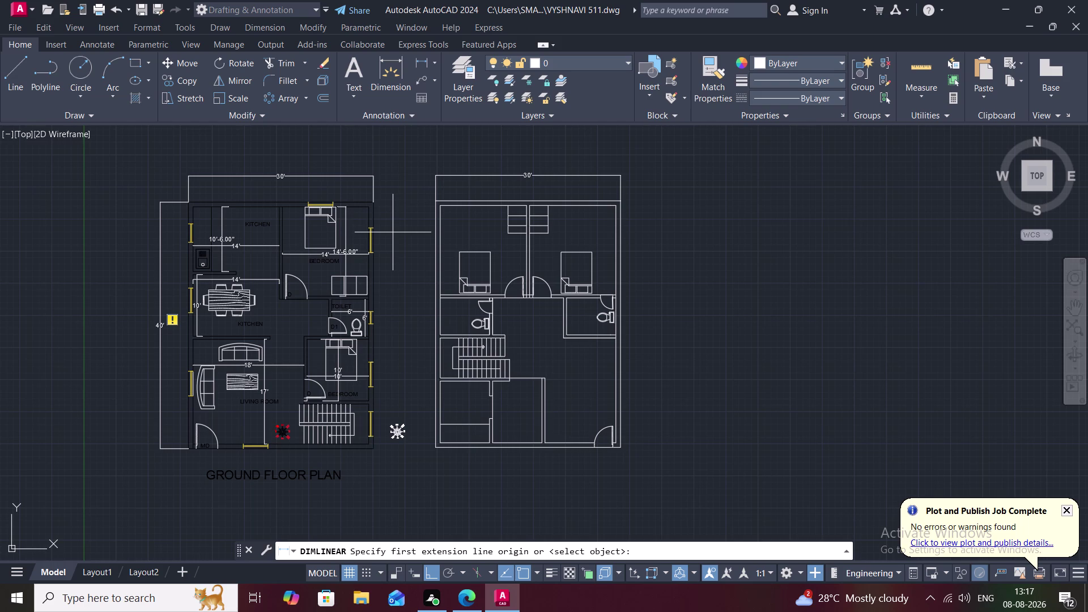
click(435, 201)
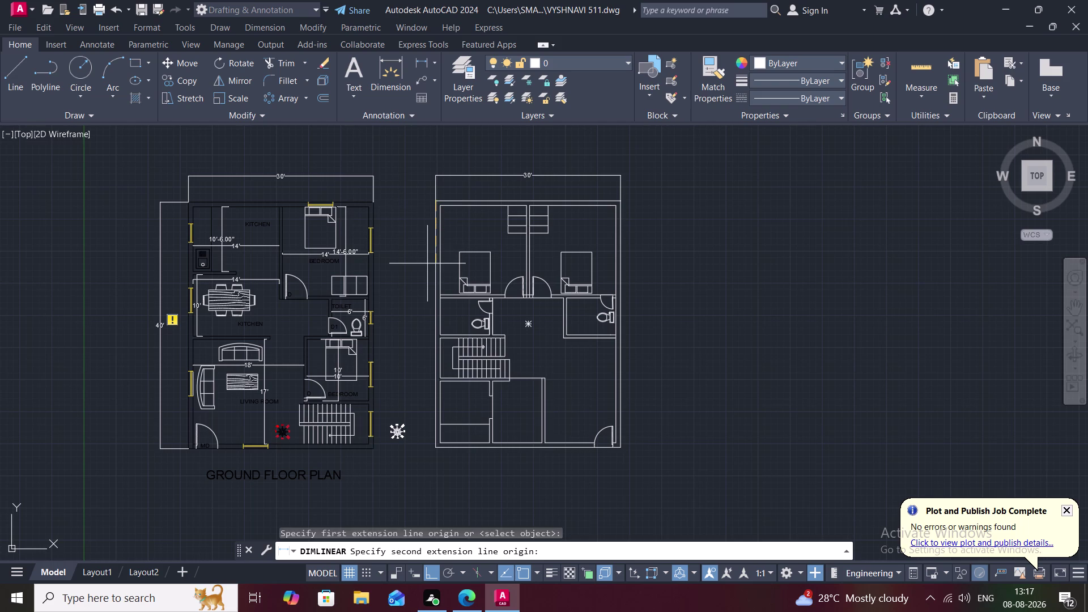
click(438, 450)
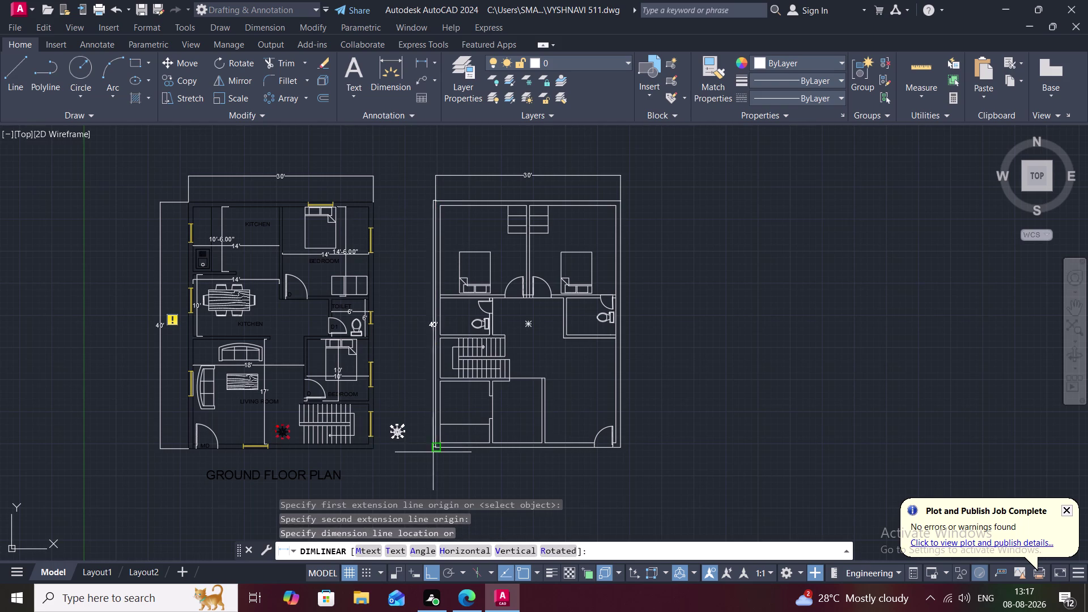
click(422, 449)
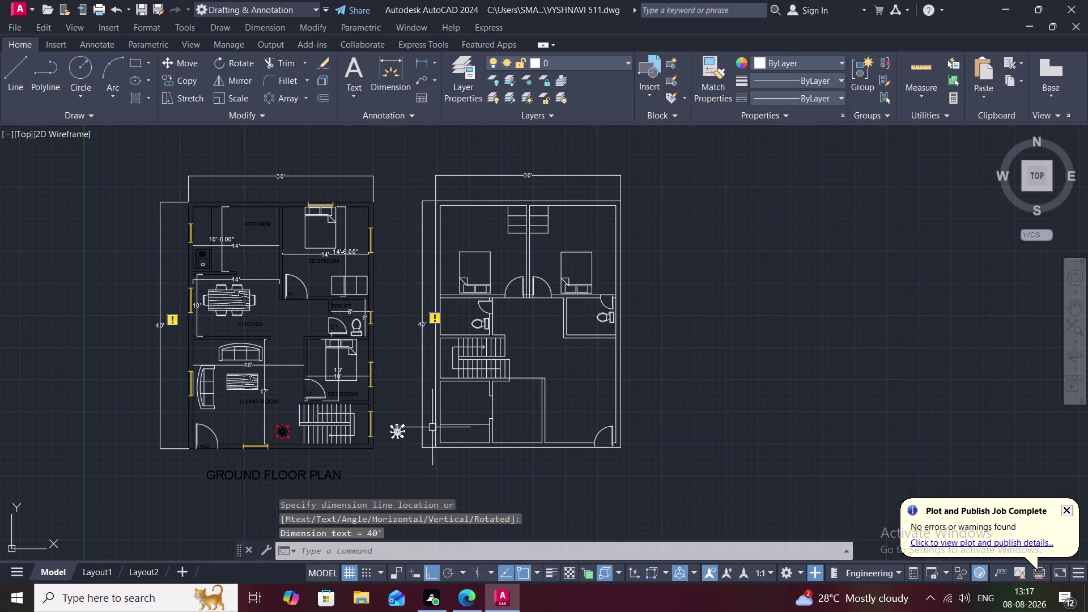
click(420, 322)
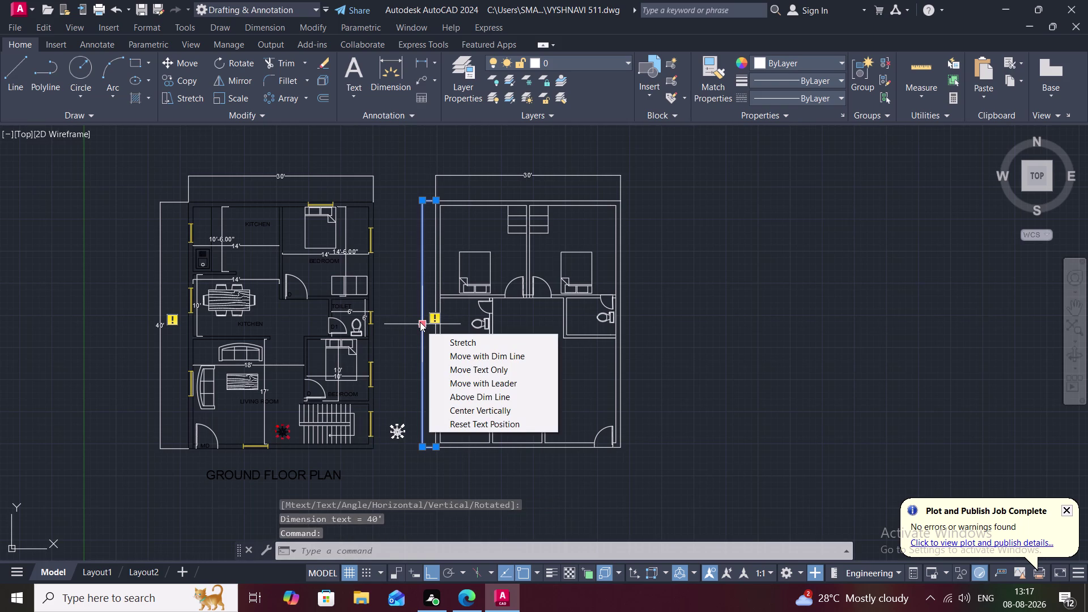
key(Delete)
key(Delete)
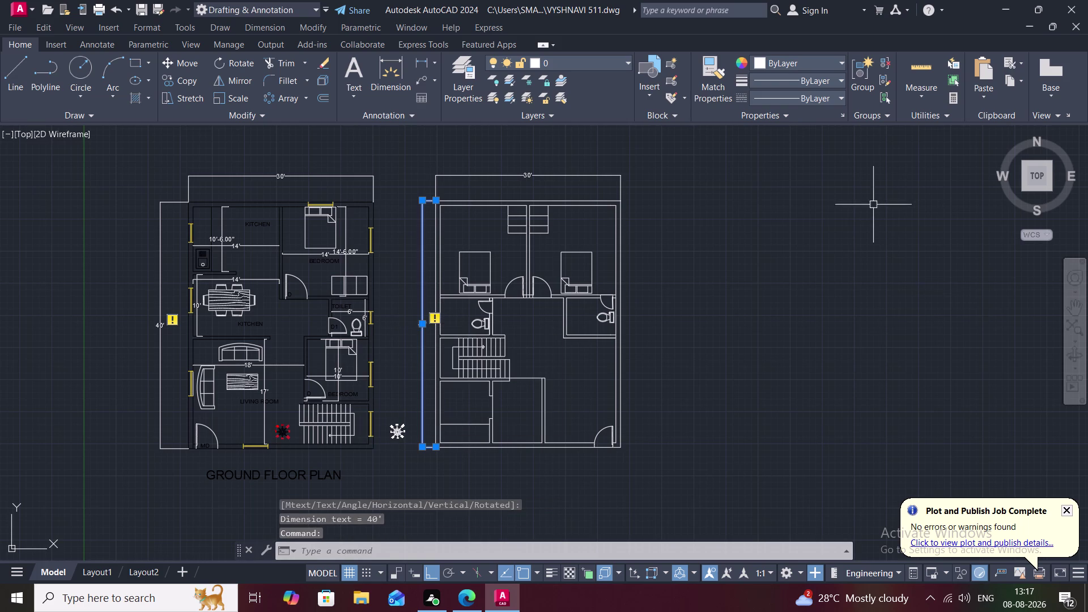
key(Delete)
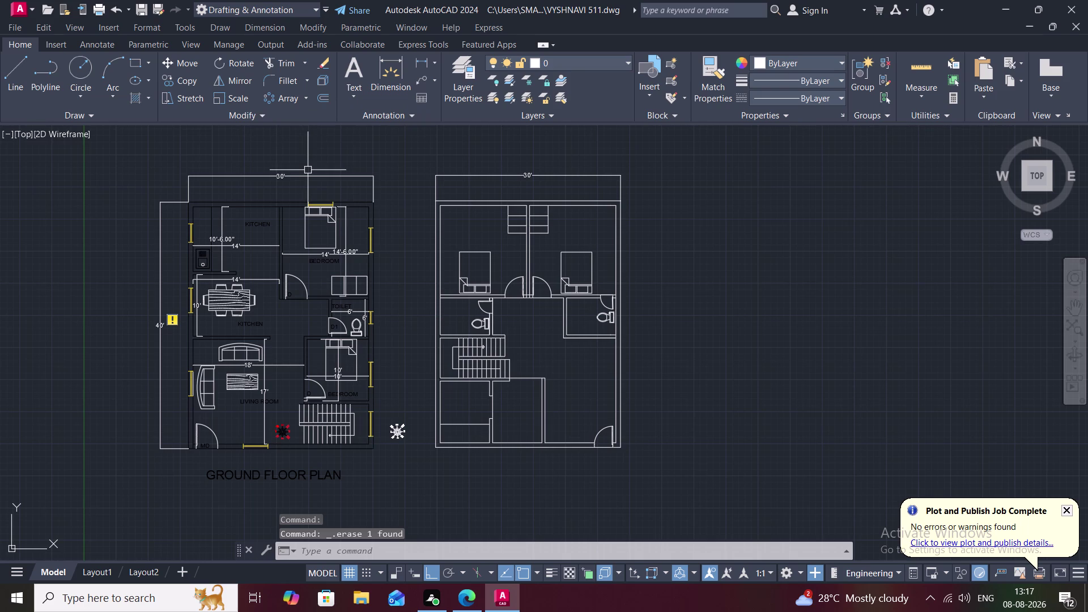
middle_drag(438, 235, 717, 218)
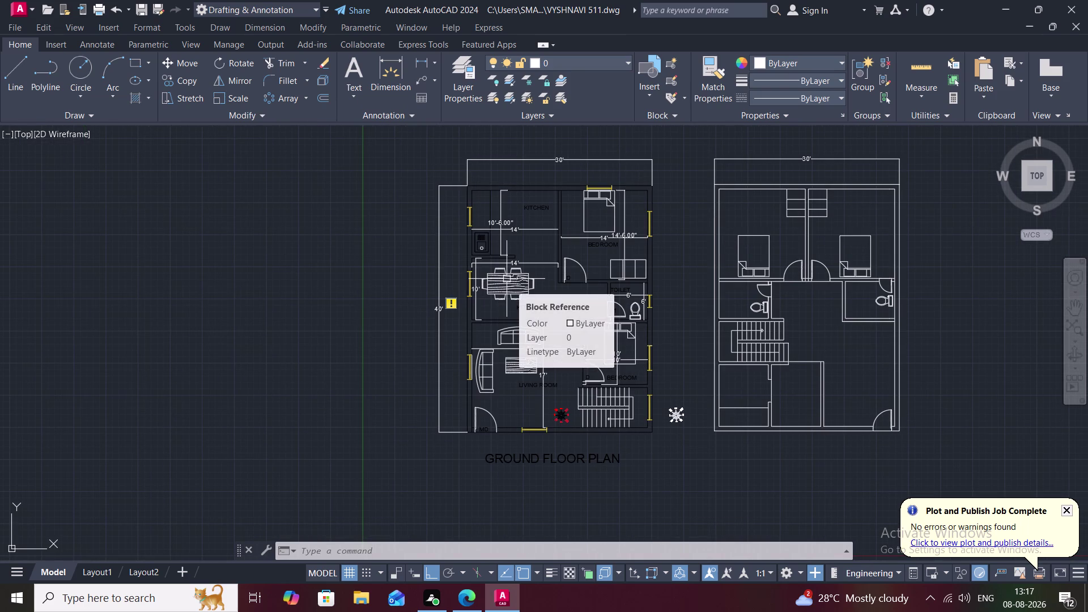
Copy the reference plan's dining table set to a spot below that plan.
text(co)
key(space)
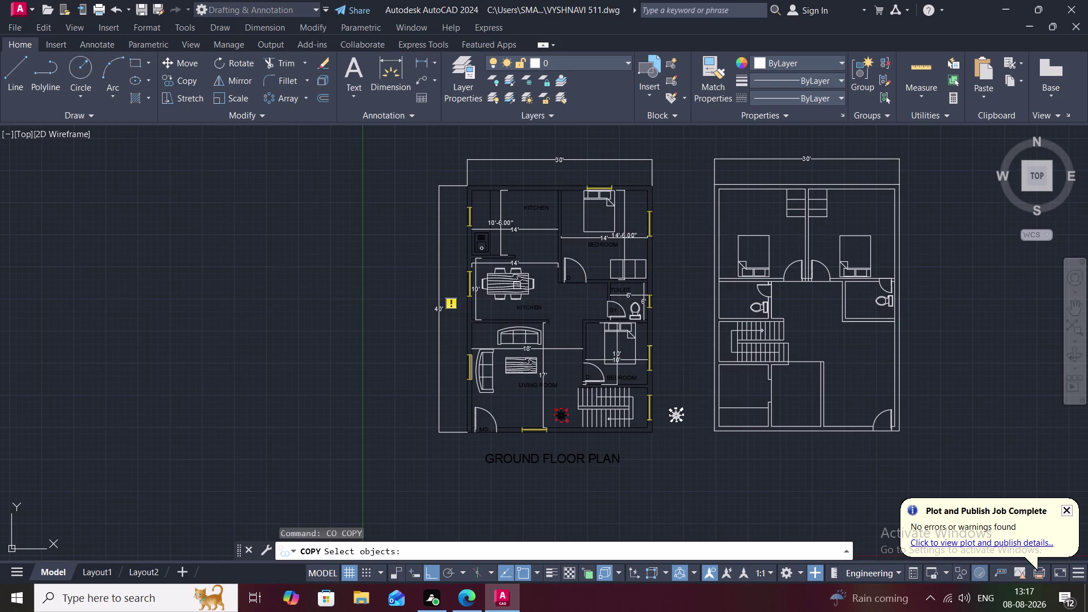
click(514, 294)
right_click(514, 293)
click(514, 294)
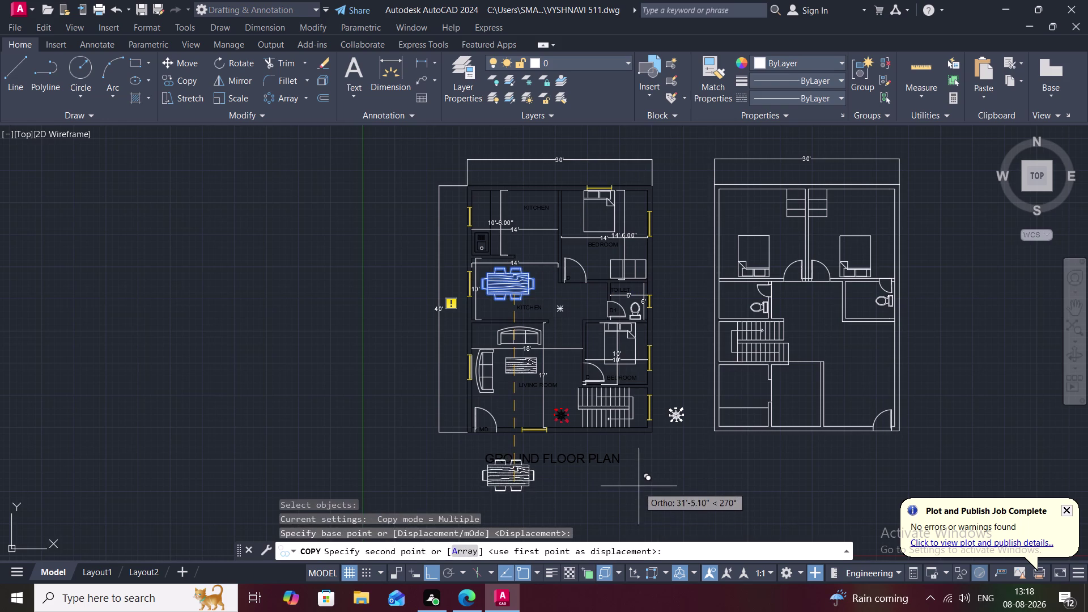
middle_drag(639, 504, 623, 347)
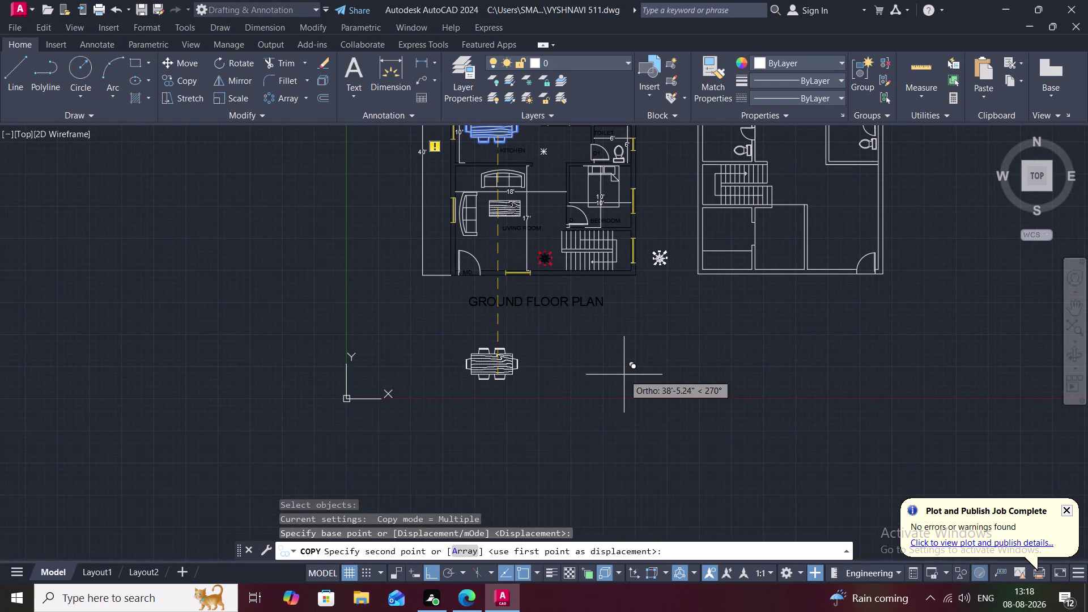
click(623, 375)
key(Escape)
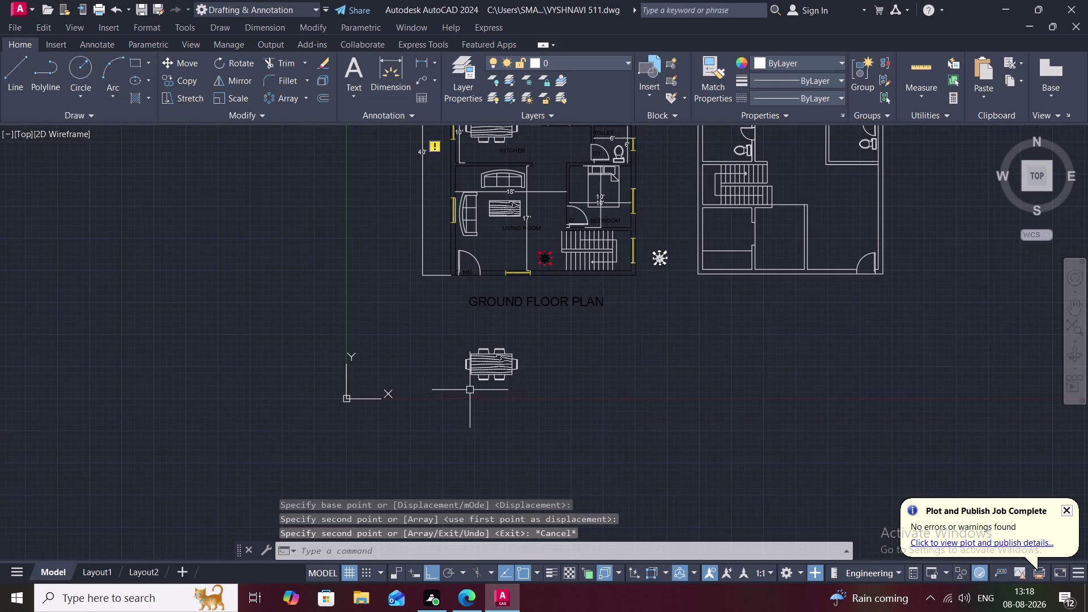
text(m)
key(space)
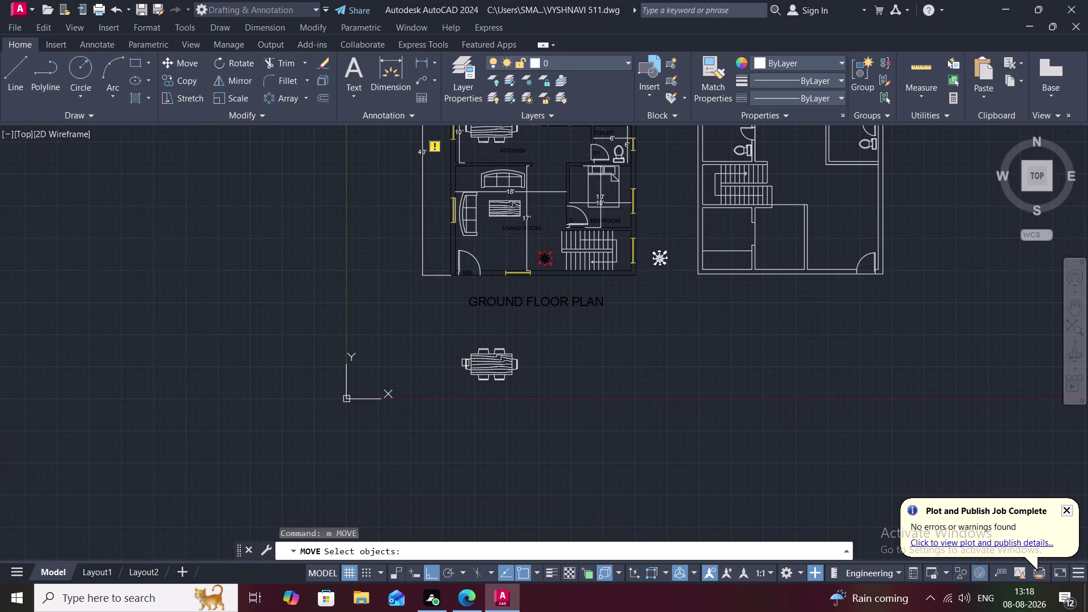
key(Escape)
Rotate the dining table below the first plan to 270° so it stands upright.
text(r)
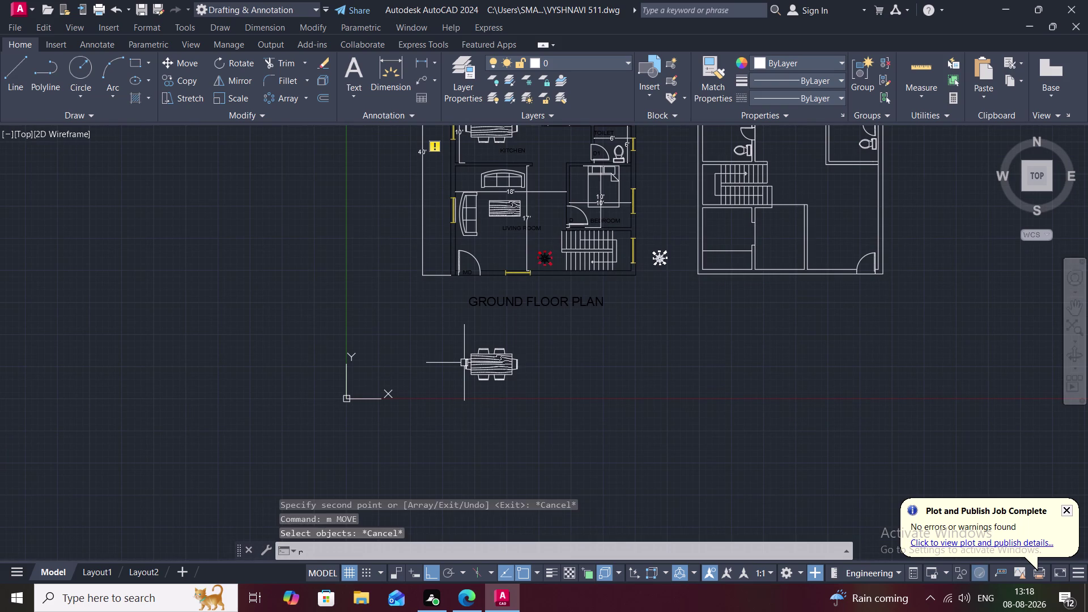
text(o)
key(space)
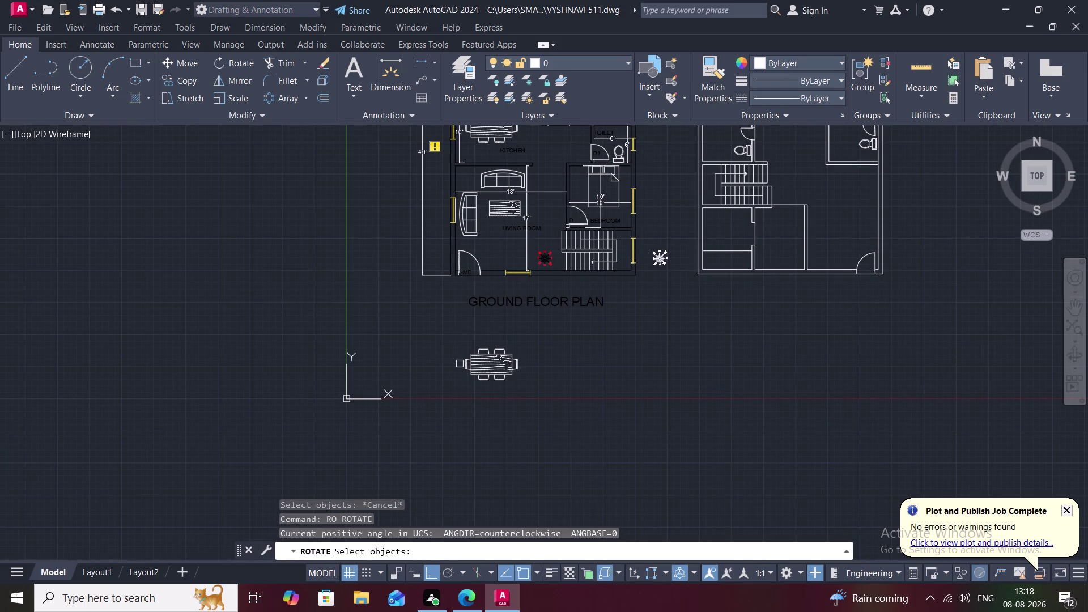
click(466, 367)
right_click(452, 368)
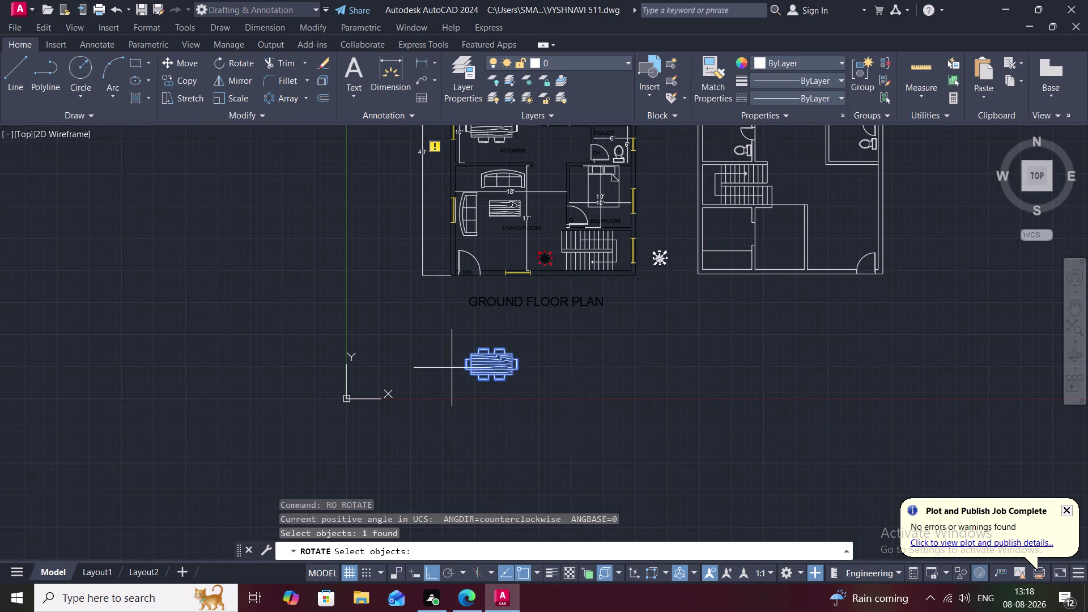
click(469, 362)
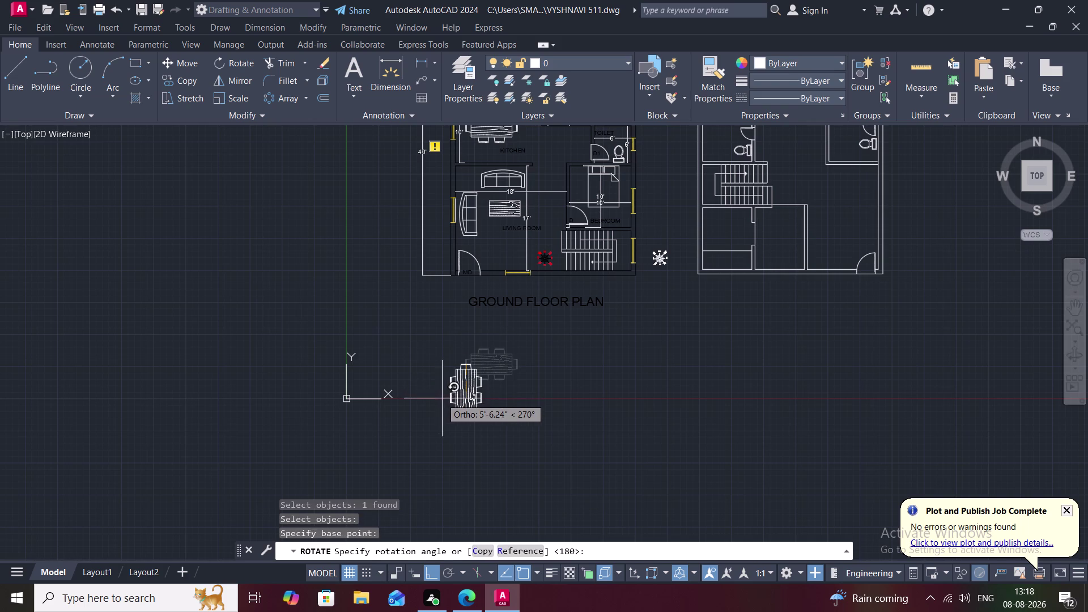
click(445, 384)
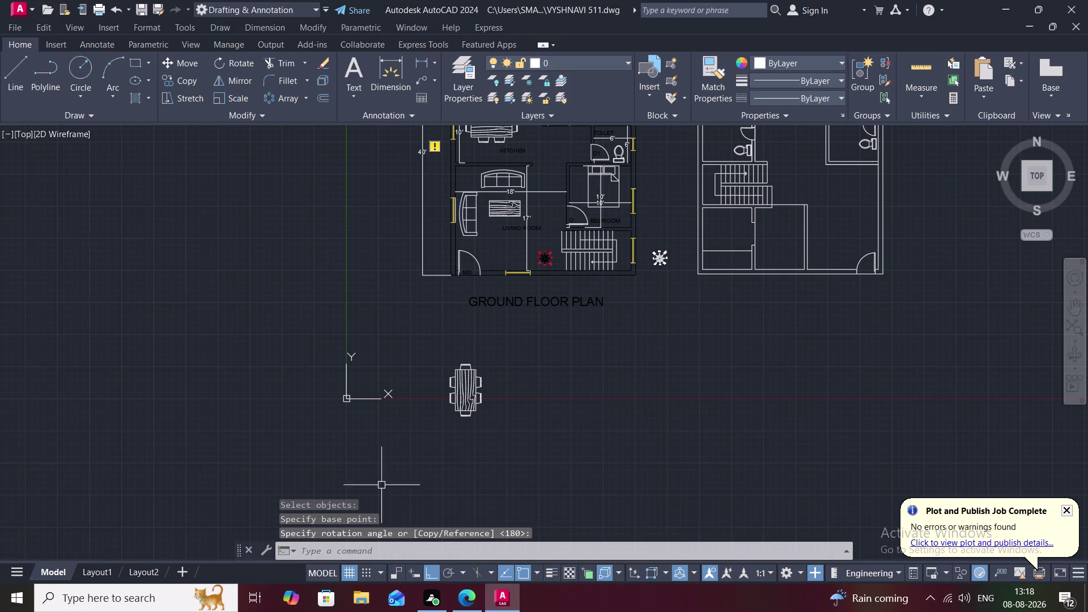
Abandon a Move command and start Copy instead.
text(m)
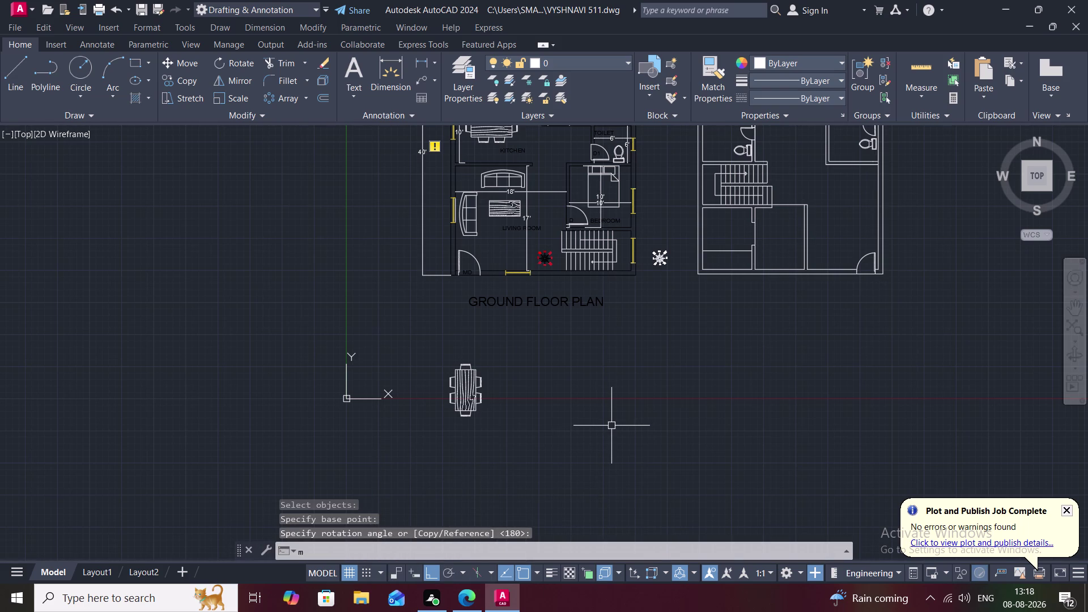
key(space)
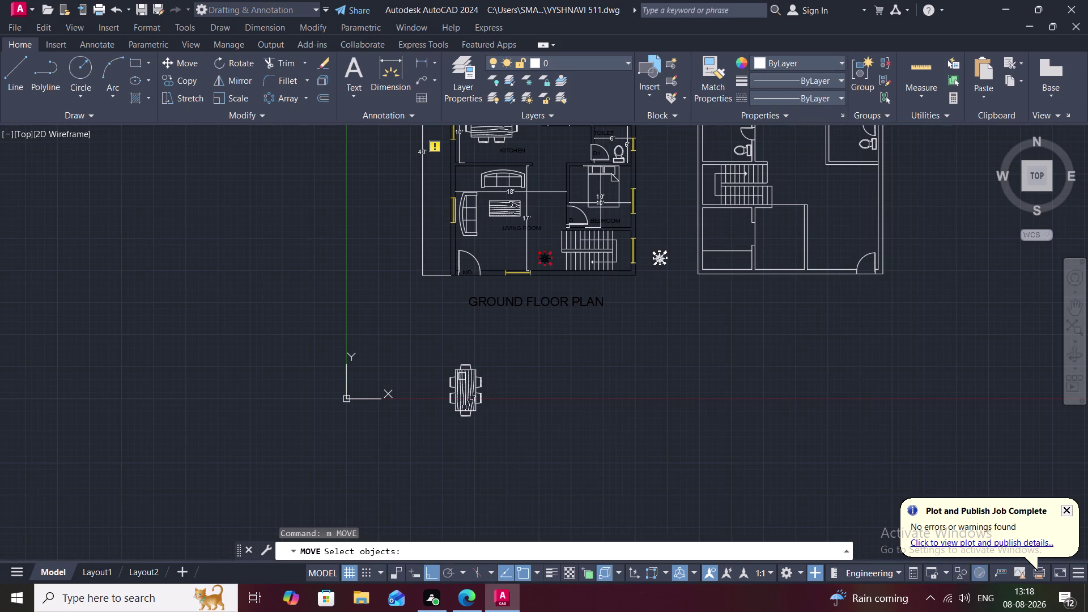
key(Escape)
key(c)
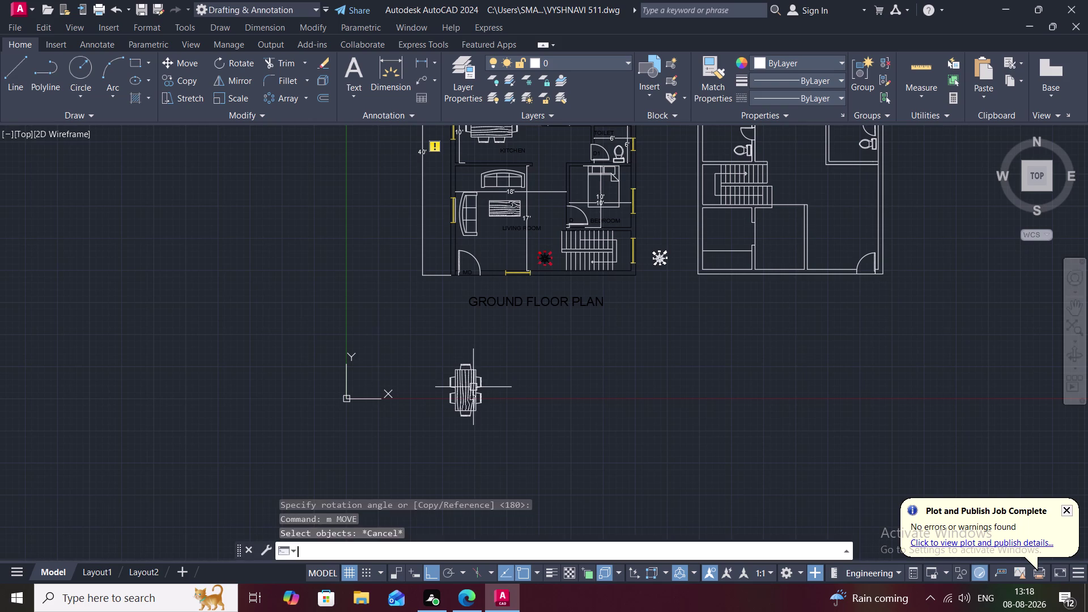
text(o)
key(space)
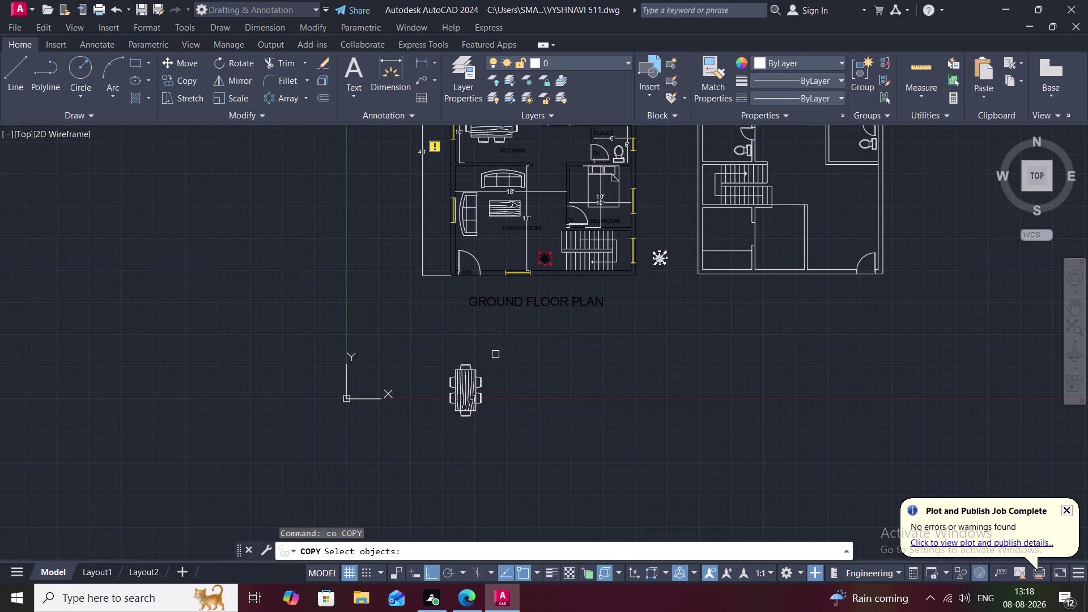
Copy the upright dining table, with Ortho off, into a central room of the second plan.
click(471, 369)
right_click(471, 369)
click(473, 371)
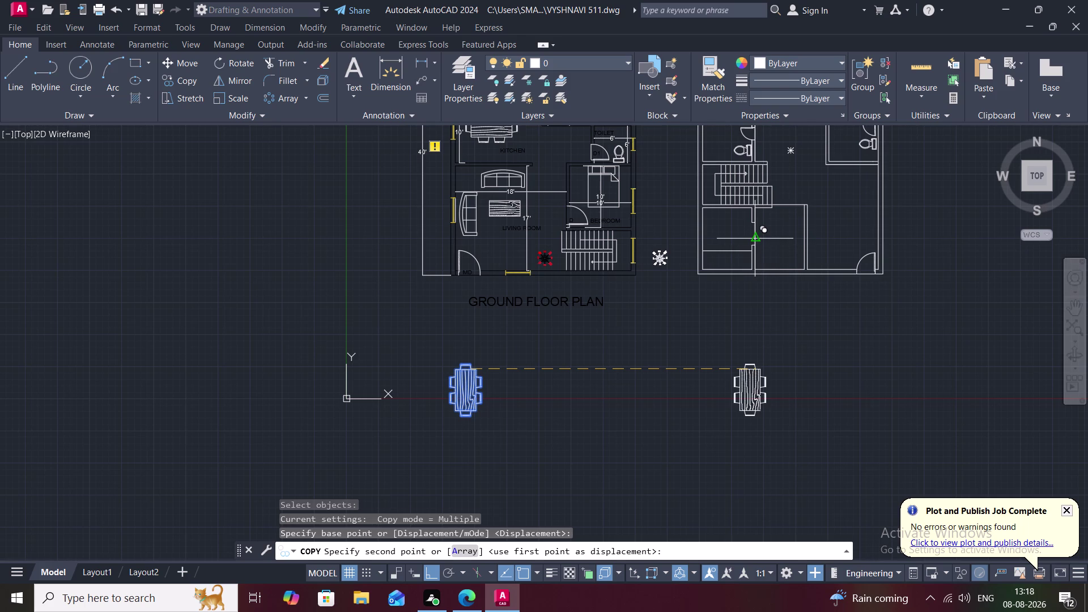
key(F8)
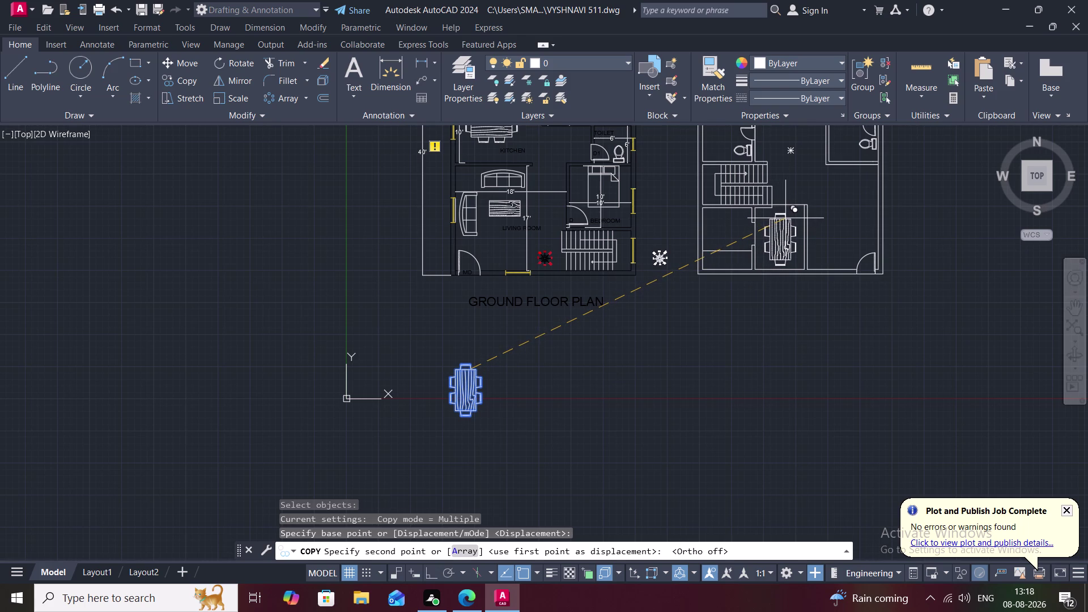
scroll(up, 3)
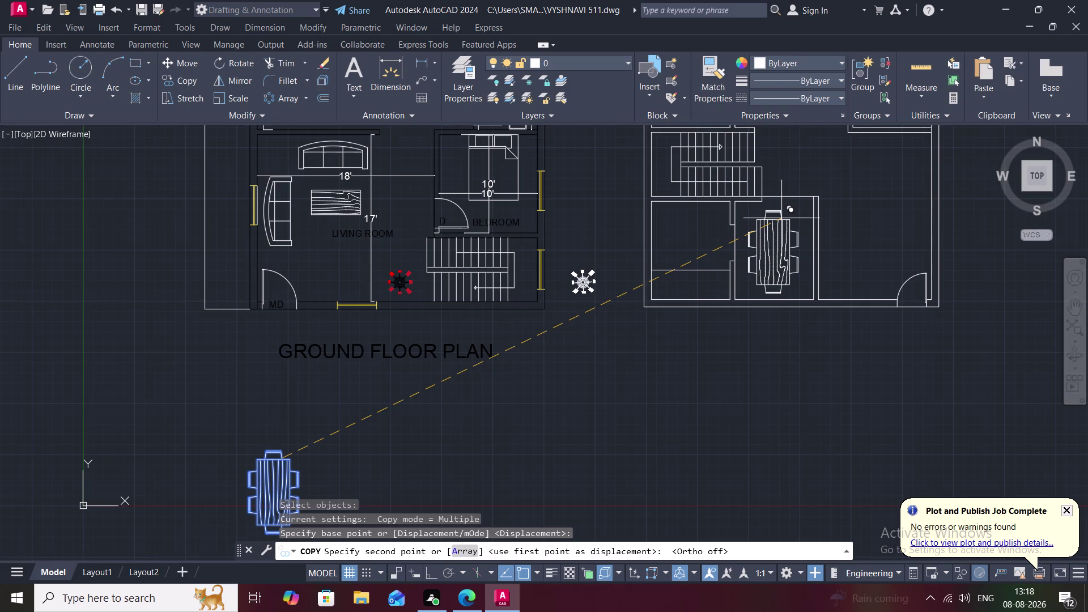
click(784, 219)
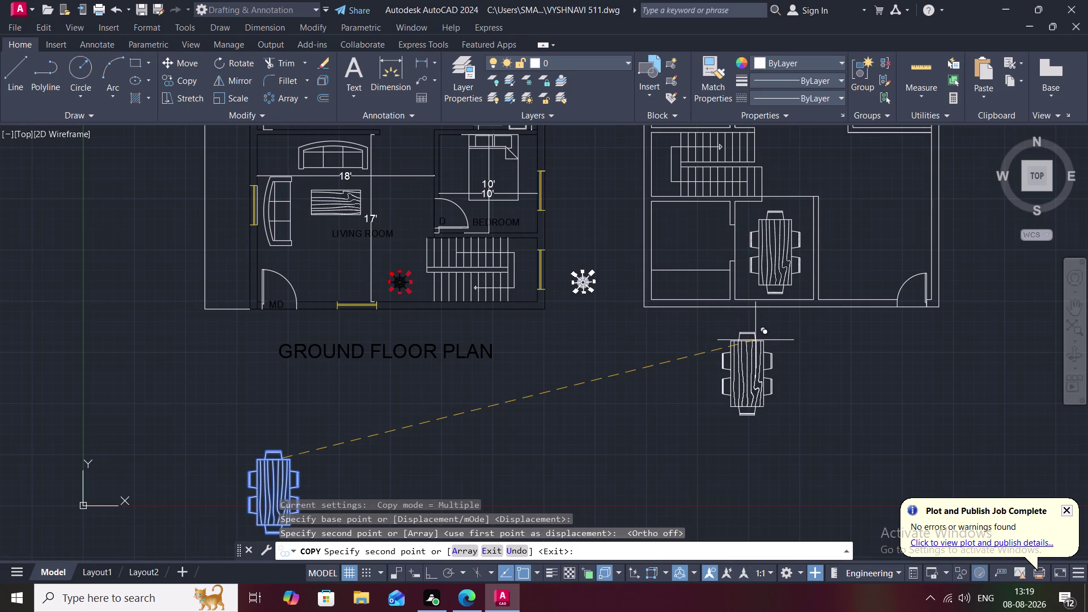
key(Escape)
middle_drag(763, 282, 737, 352)
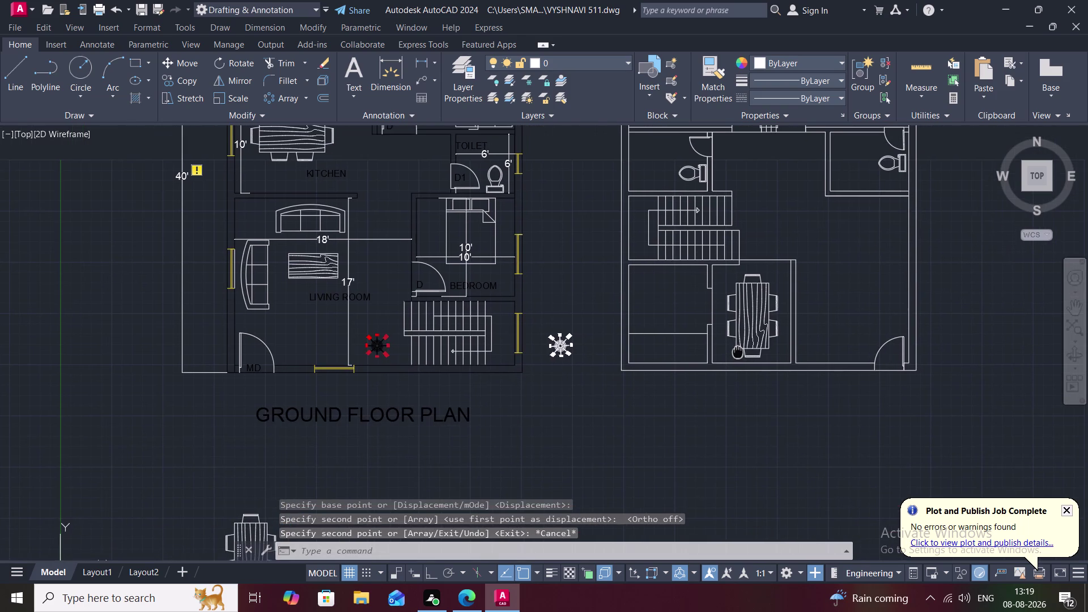
scroll(up, 3)
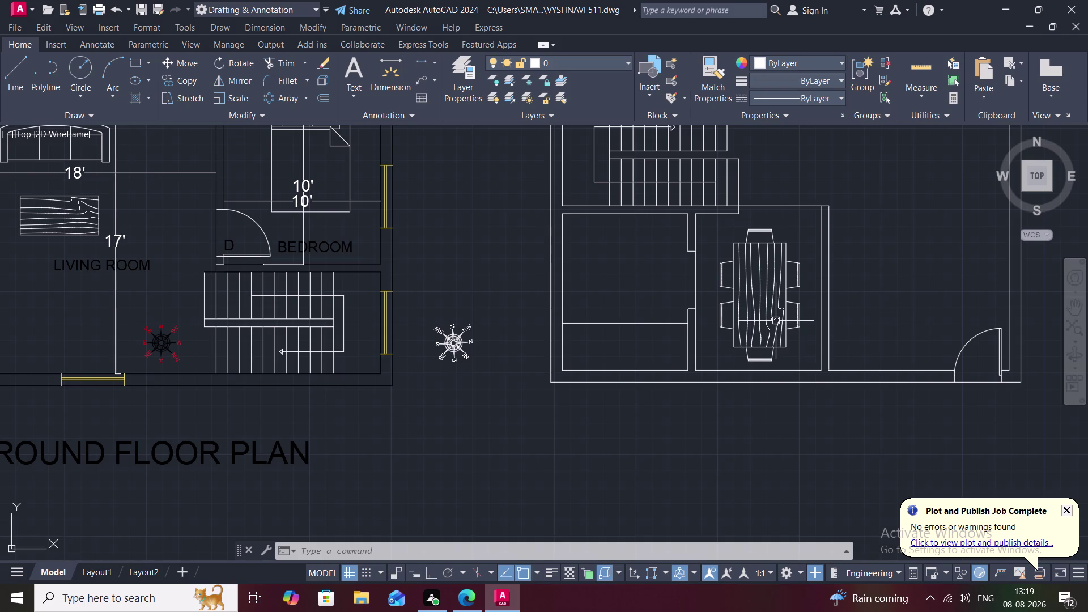
key(c)
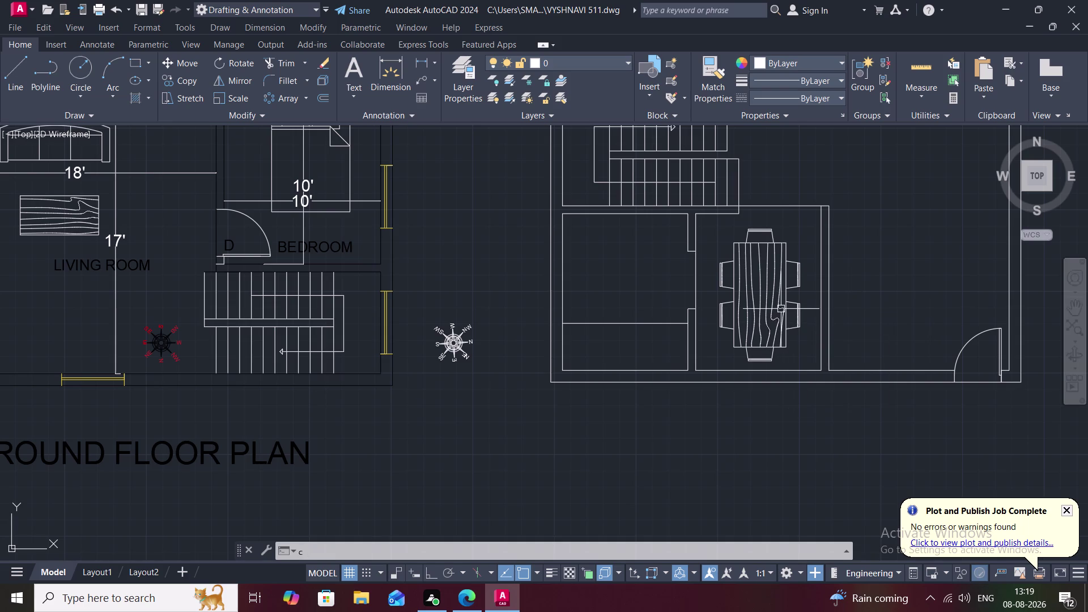
key(Escape)
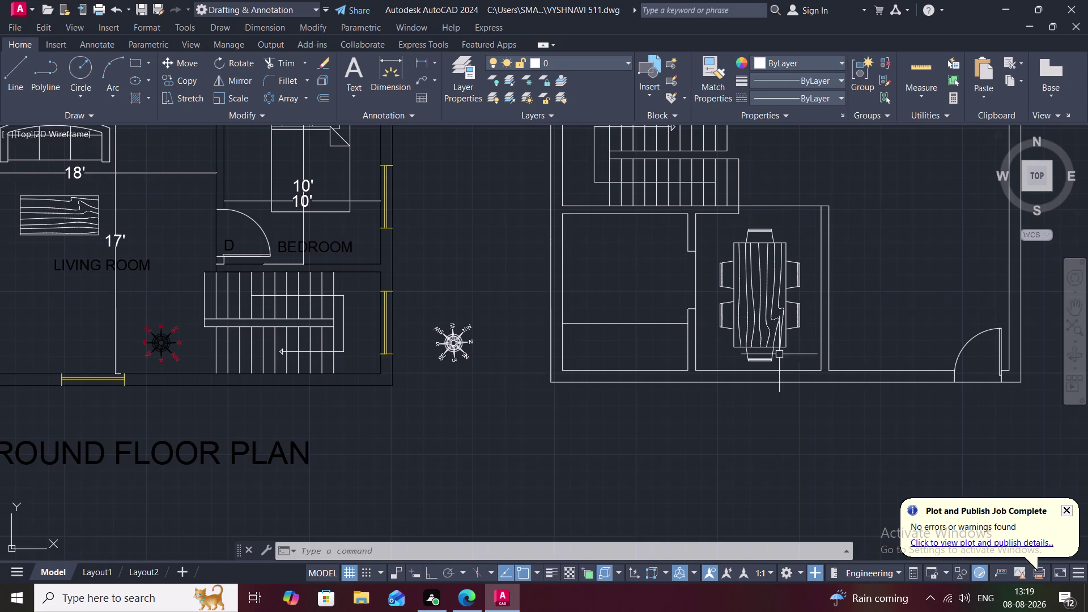
text(sc)
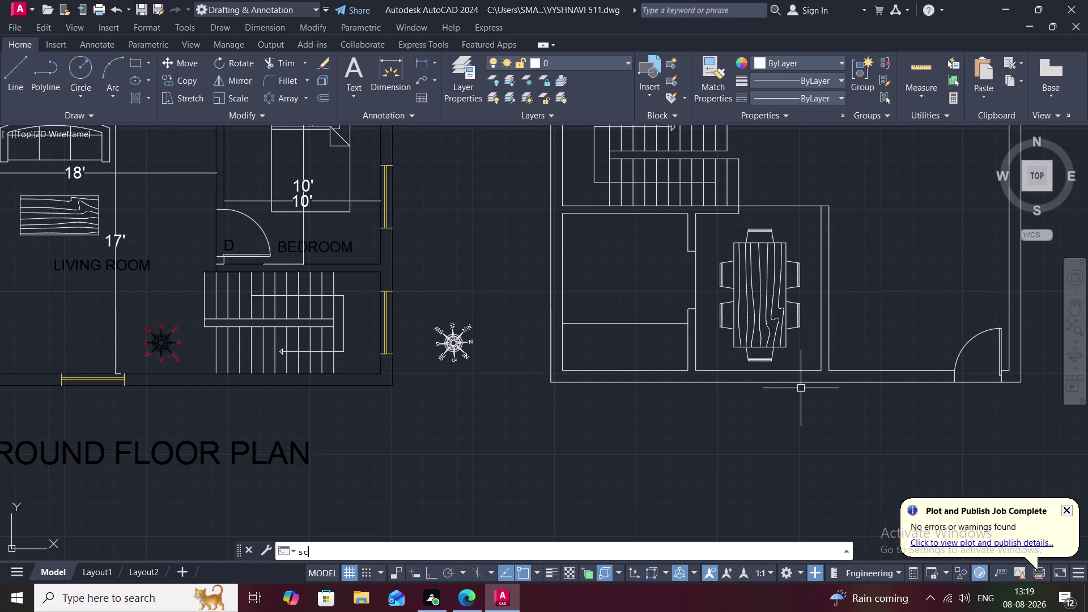
Scale down the copied dining table, anchored at its bottom edge.
key(space)
click(732, 342)
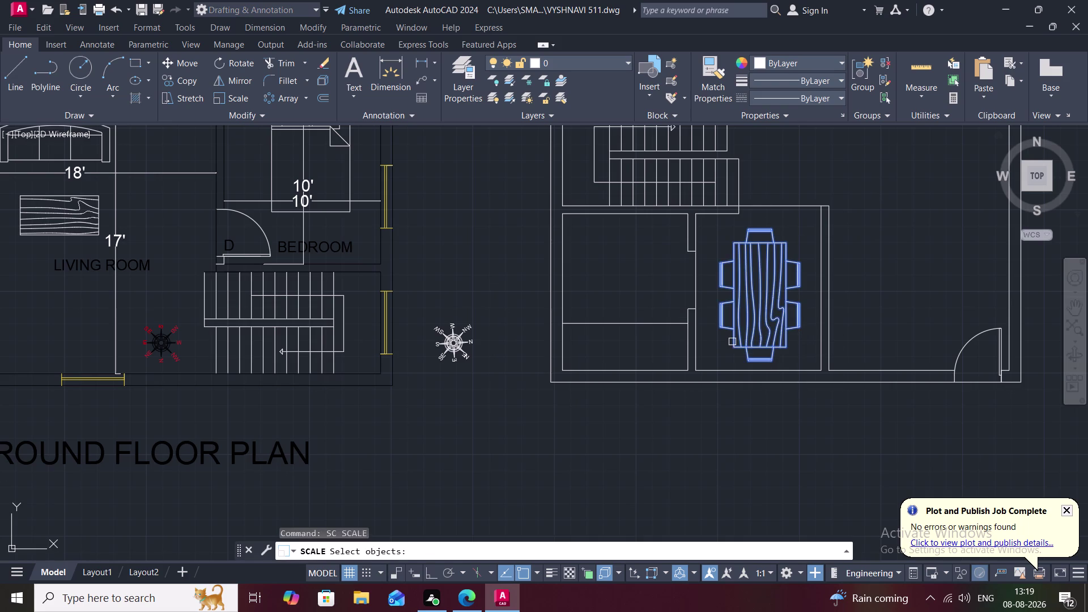
key(space)
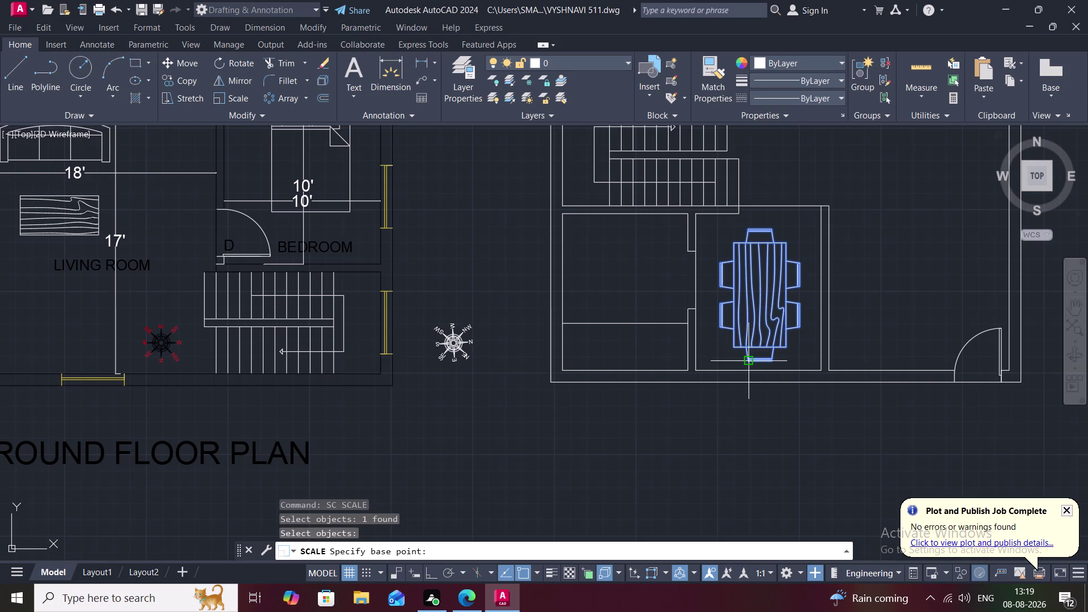
click(747, 360)
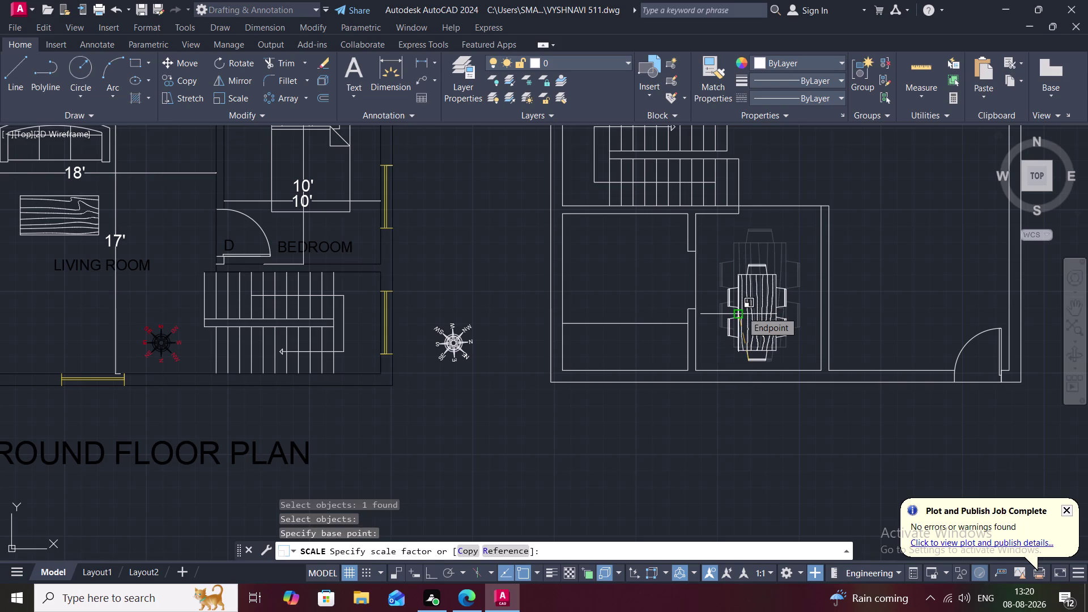
click(742, 311)
Move the resized table higher in its room and zoom out to show both plans.
text(m)
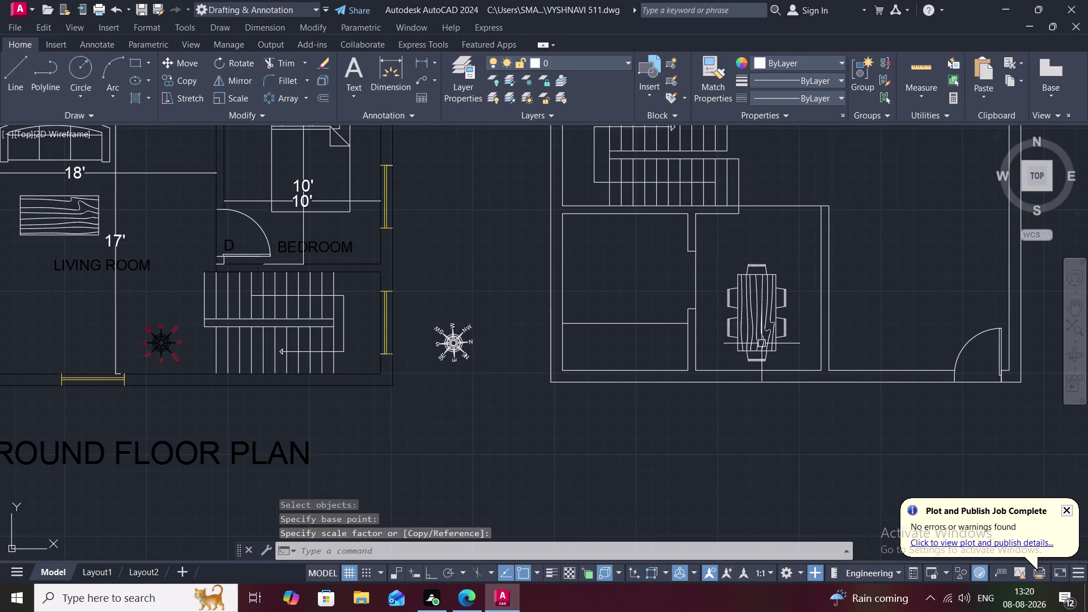
key(space)
click(754, 264)
right_click(754, 265)
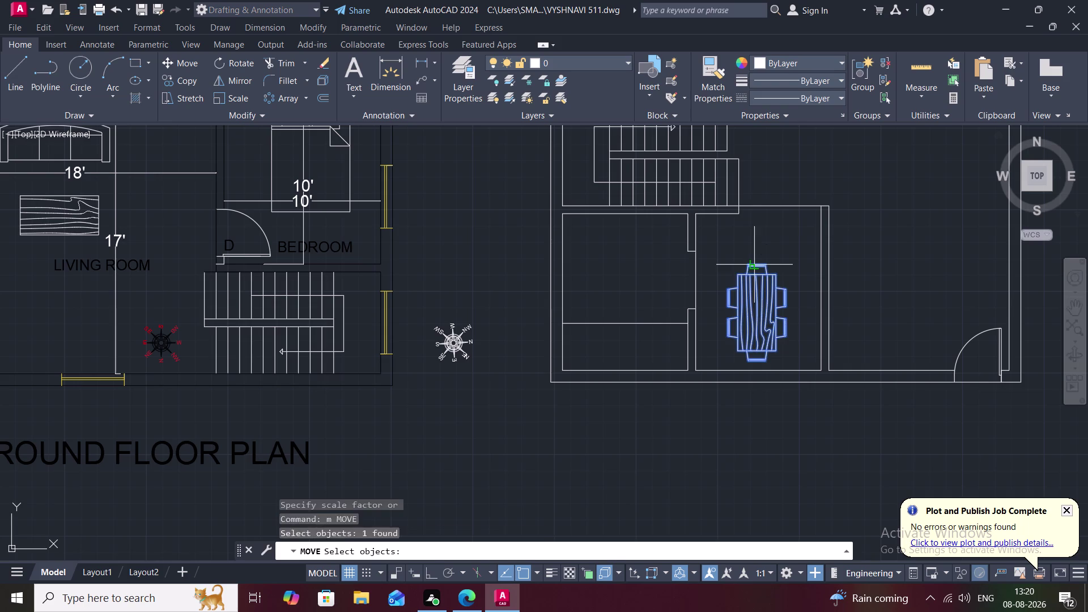
click(755, 265)
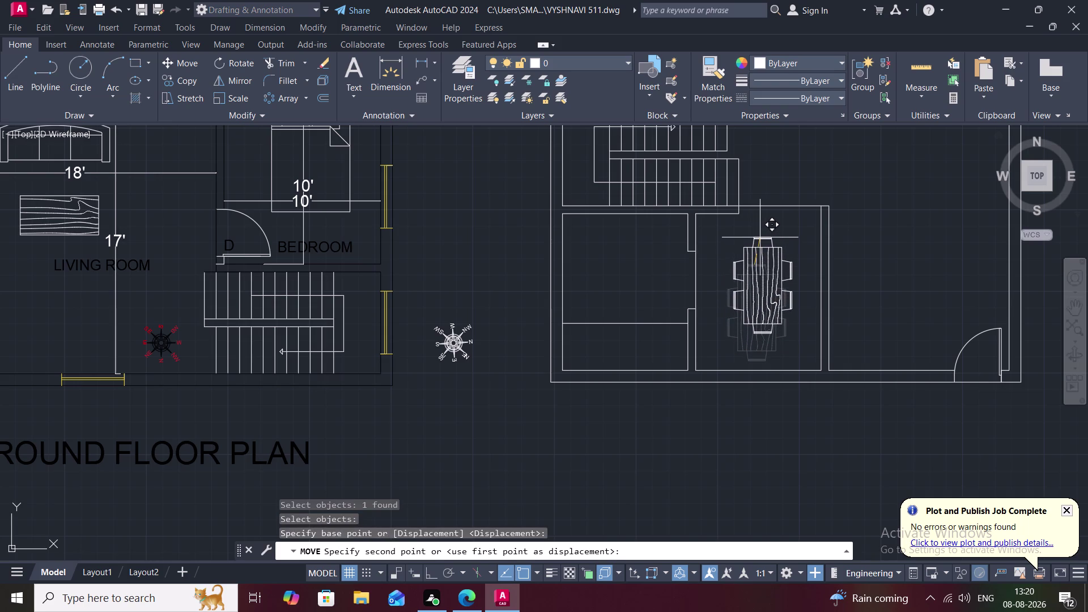
click(758, 240)
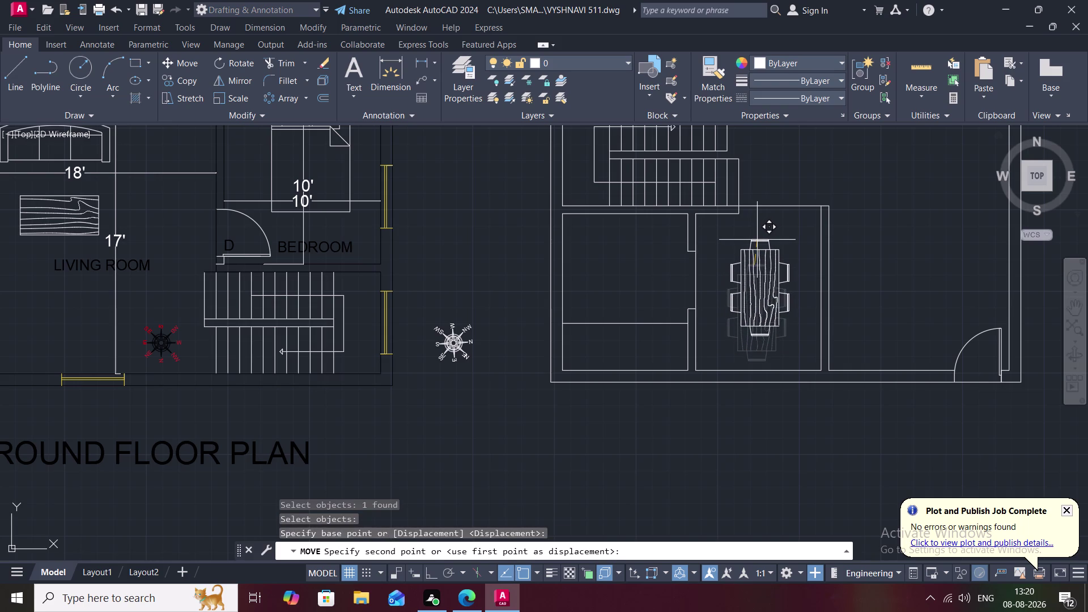
scroll(down, 3)
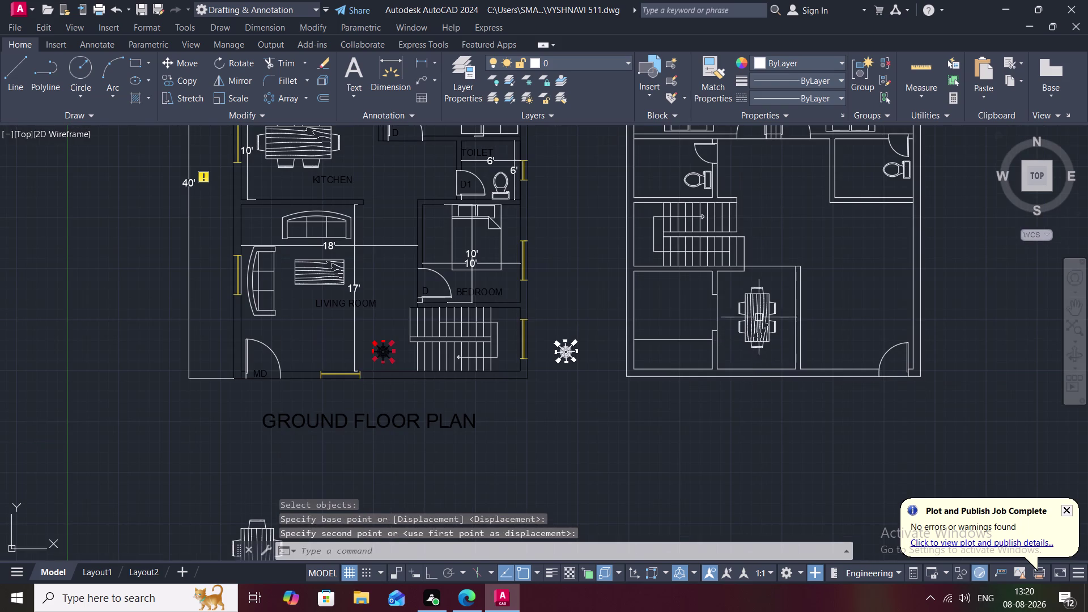
middle_drag(765, 302, 750, 325)
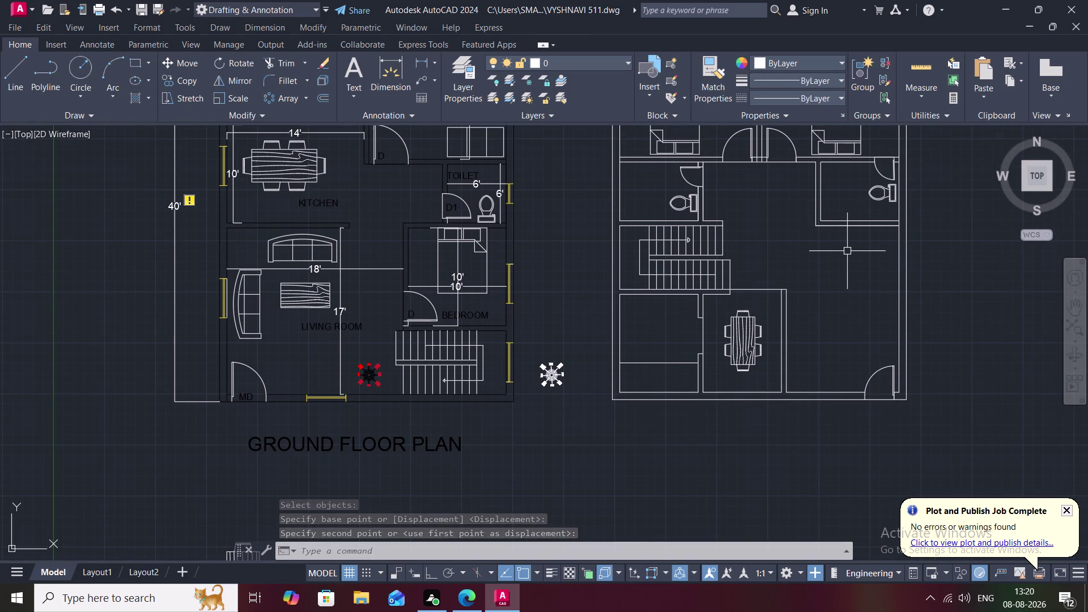